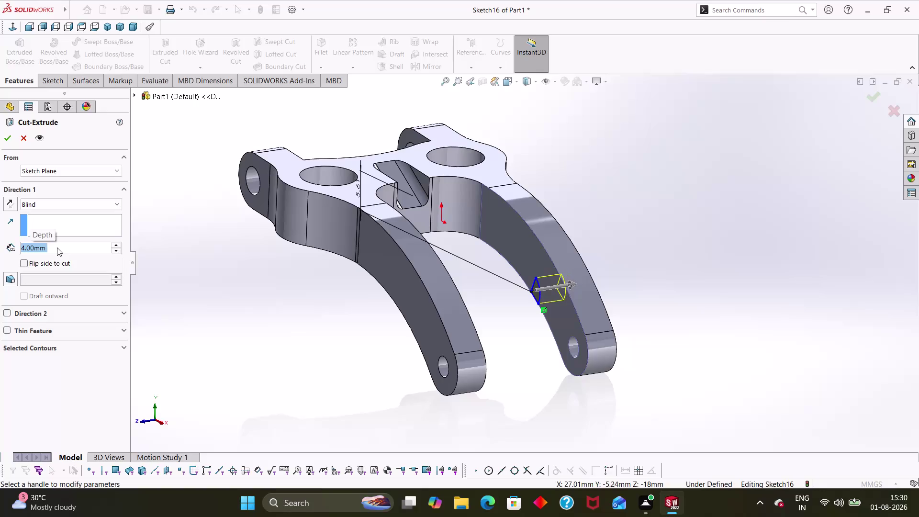
Complete the 4 mm blind notch cut and orbit the lever to inspect it.
click(6, 137)
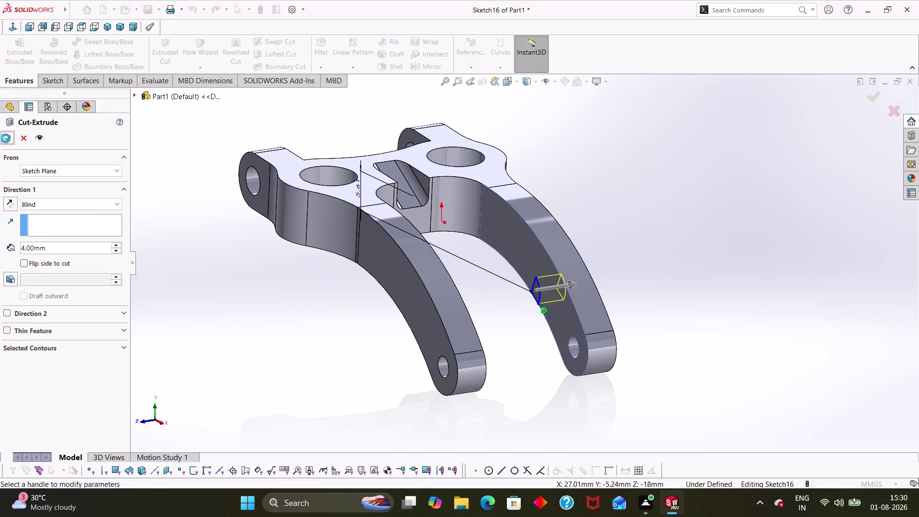
click(544, 373)
middle_drag(529, 345, 610, 246)
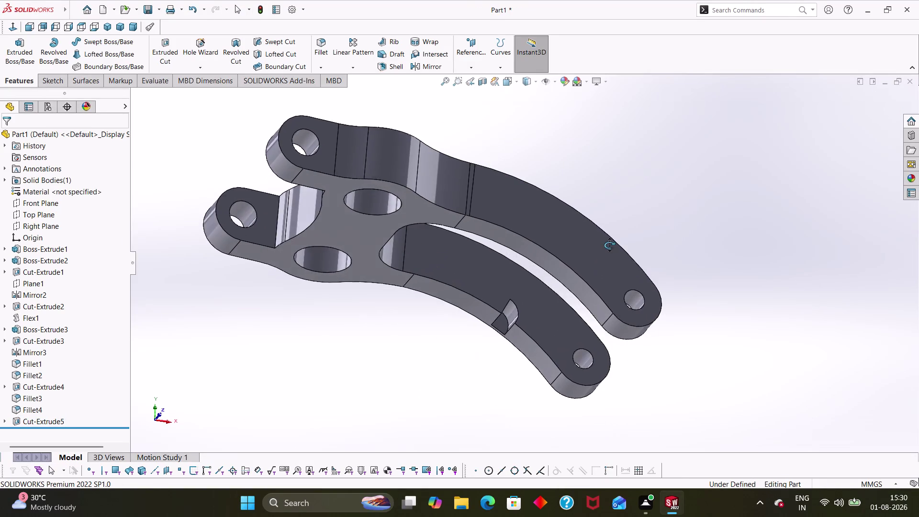
middle_drag(609, 246, 569, 320)
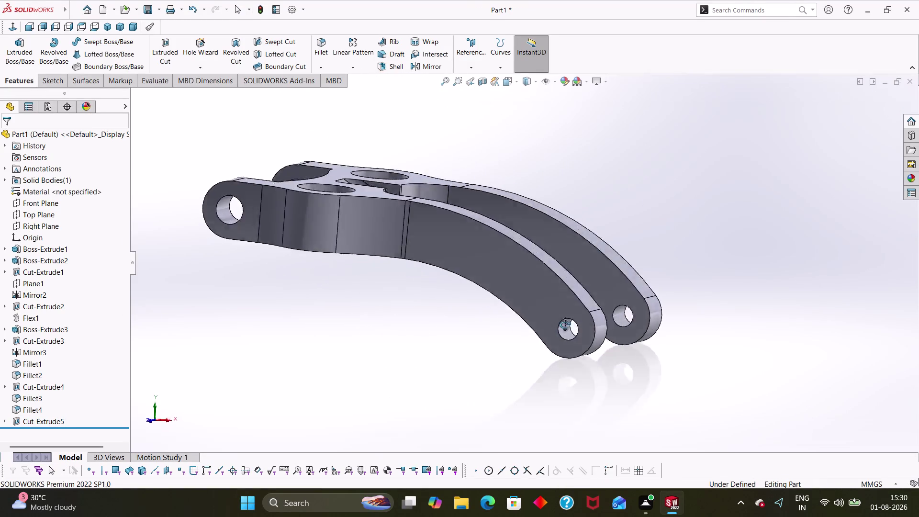
middle_drag(569, 321, 556, 363)
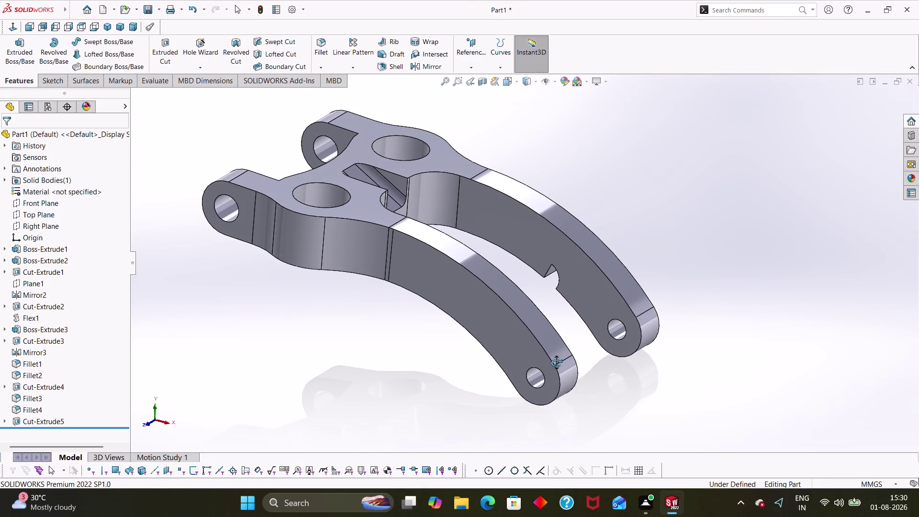
middle_drag(557, 363, 592, 321)
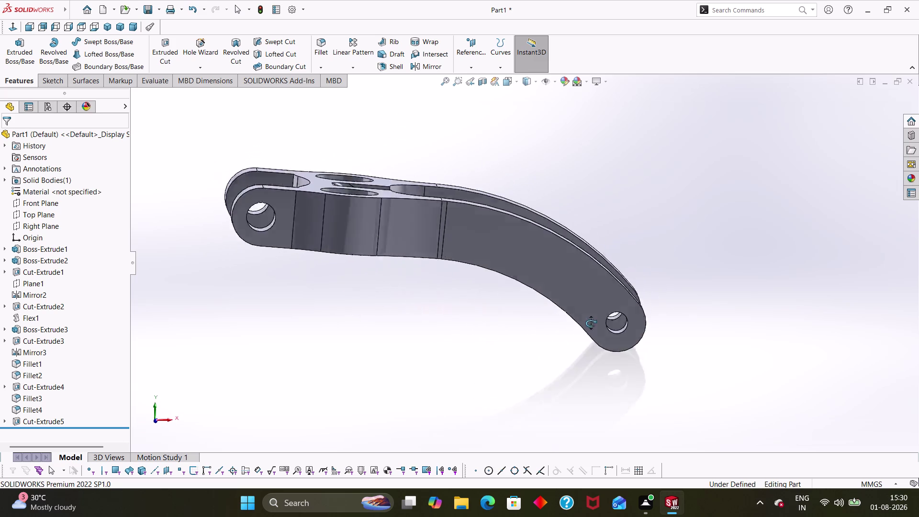
middle_drag(592, 320, 564, 357)
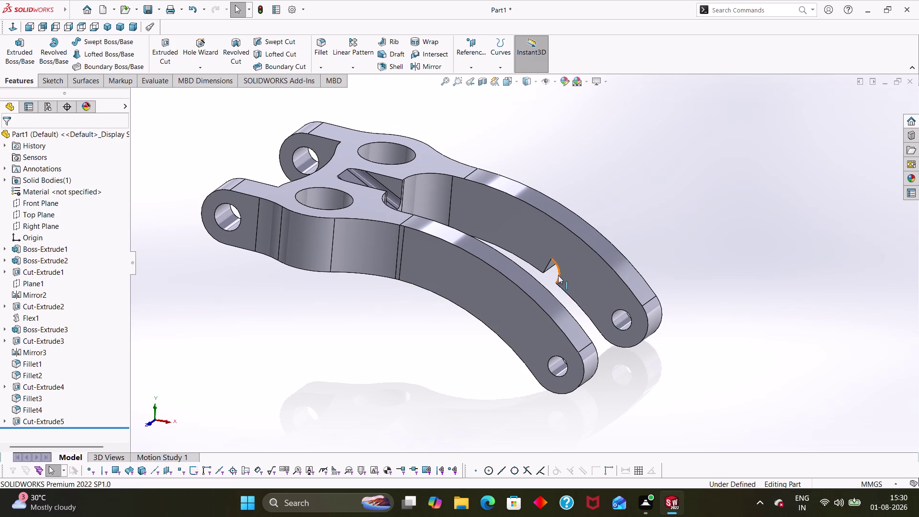
Edit Cut-Extrude5 to a 2.00 mm depth and orbit to check the shallower notch.
right_click(38, 423)
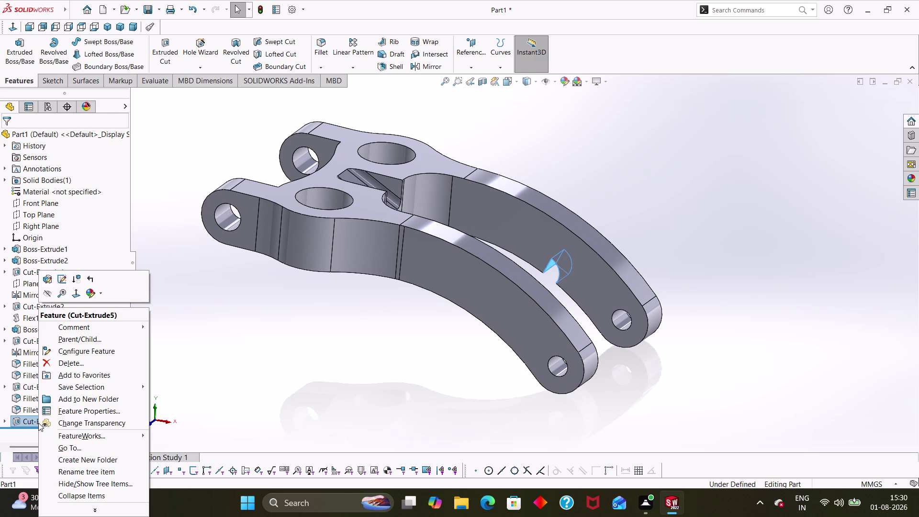
click(49, 280)
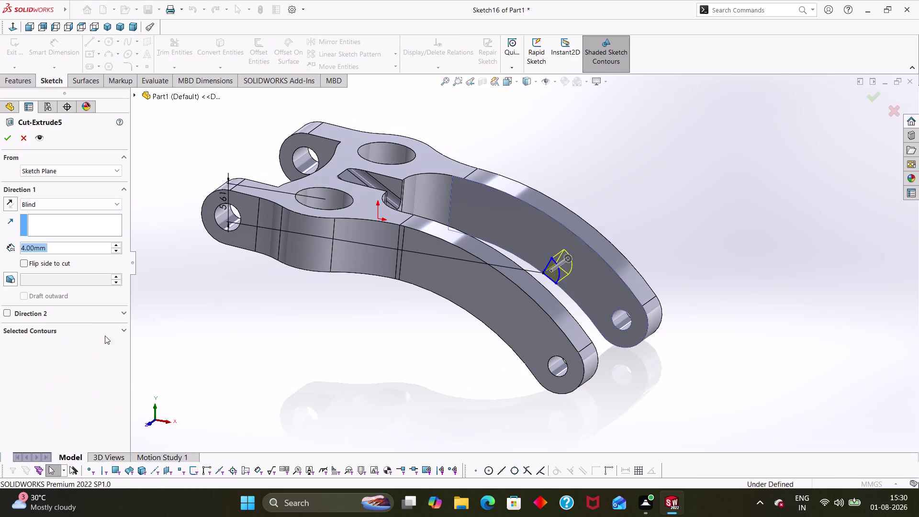
key(2)
key(Return)
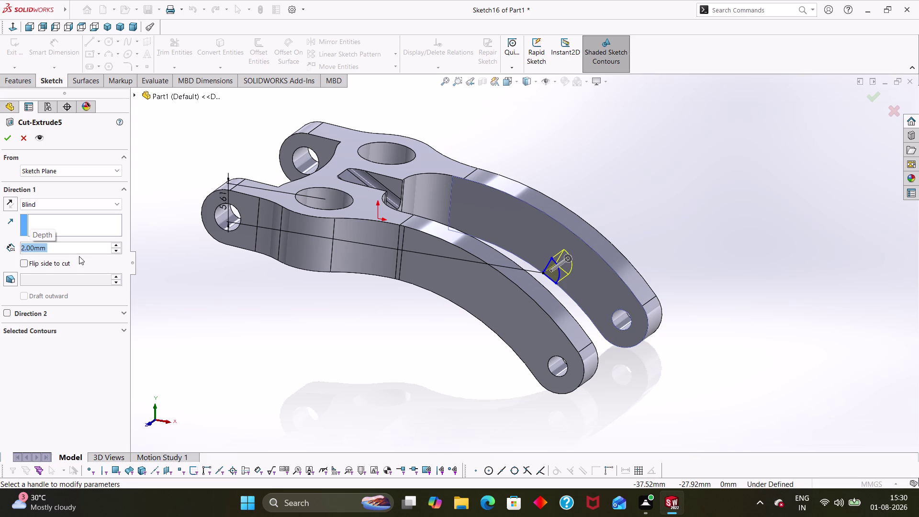
click(6, 136)
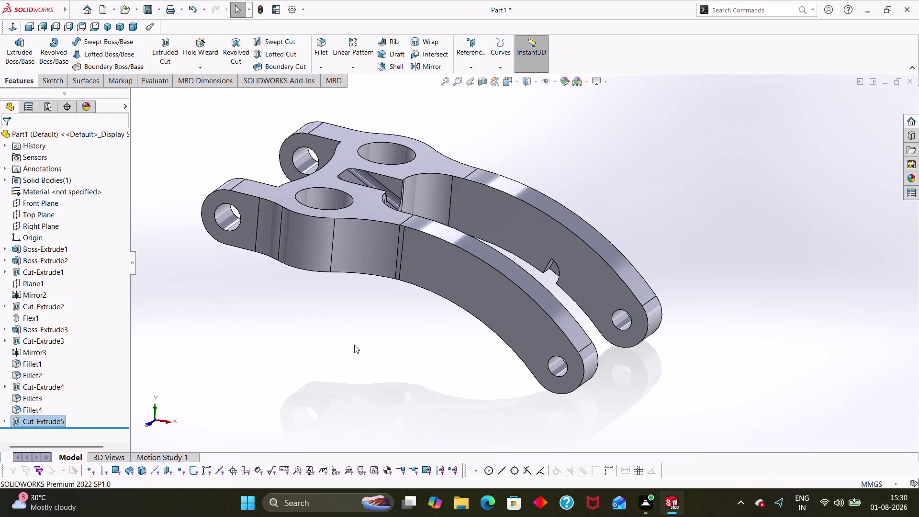
click(354, 345)
middle_drag(715, 254, 725, 201)
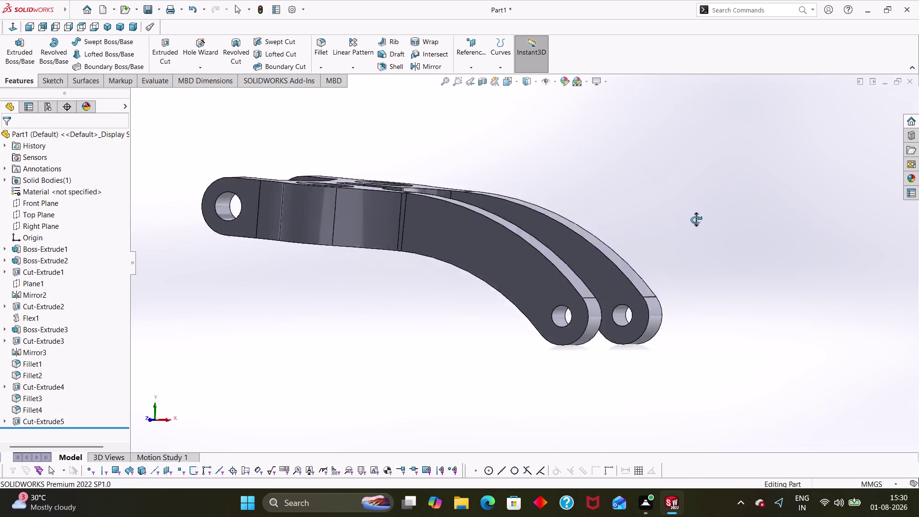
middle_drag(726, 201, 709, 270)
scroll(up, 3)
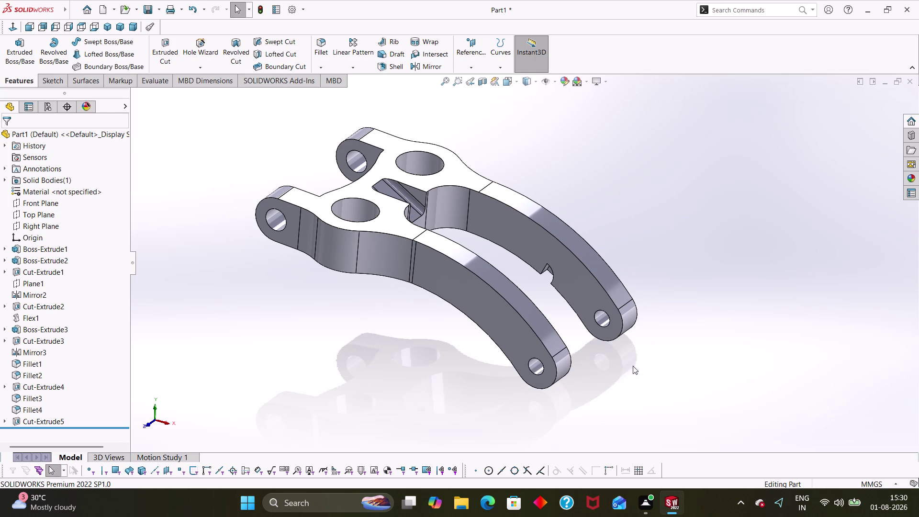
middle_drag(475, 379, 477, 374)
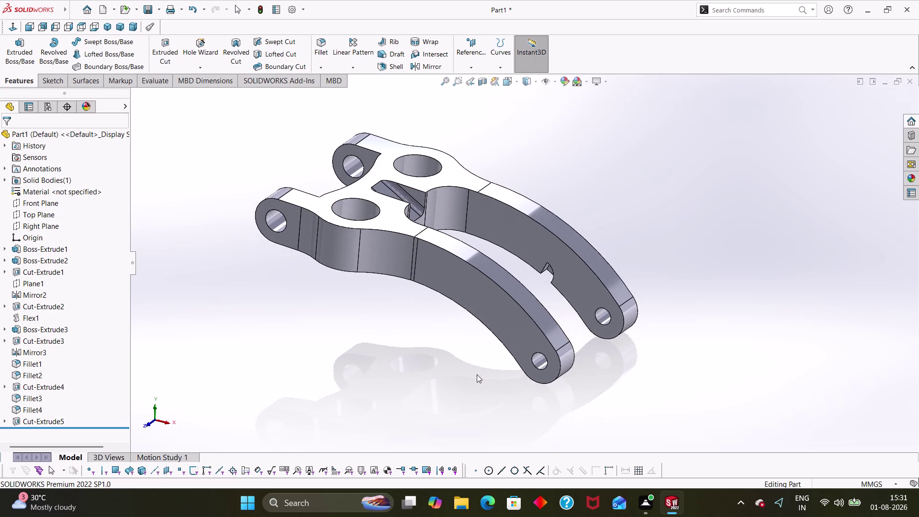
click(35, 284)
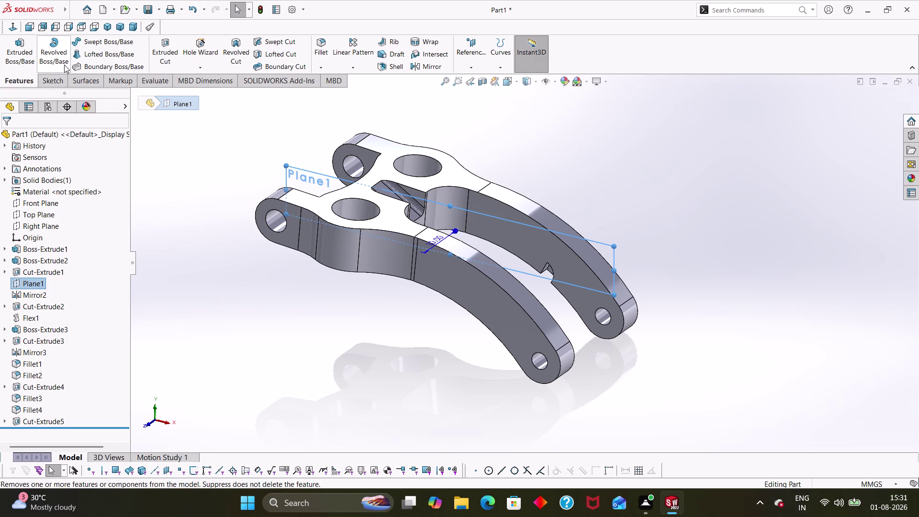
Mirror Cut-Extrude5 across Plane1 onto the other arm, then view it isometrically.
click(349, 72)
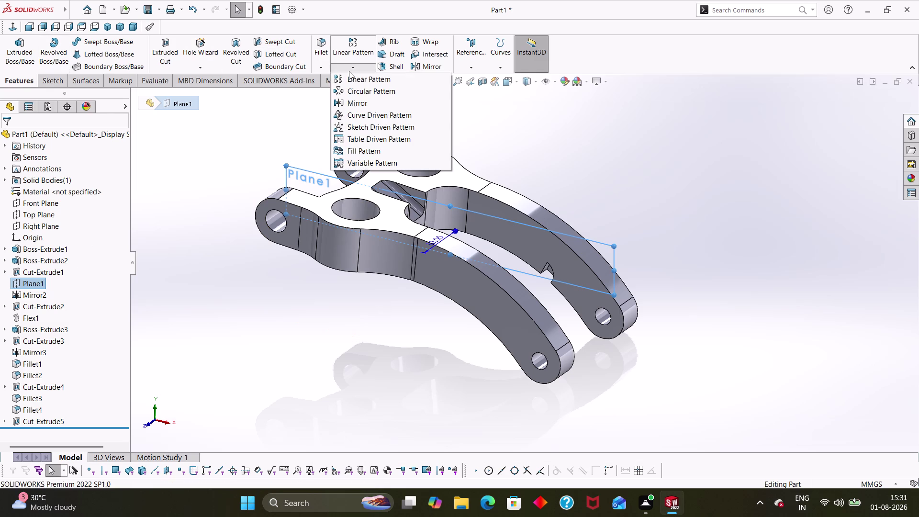
click(355, 98)
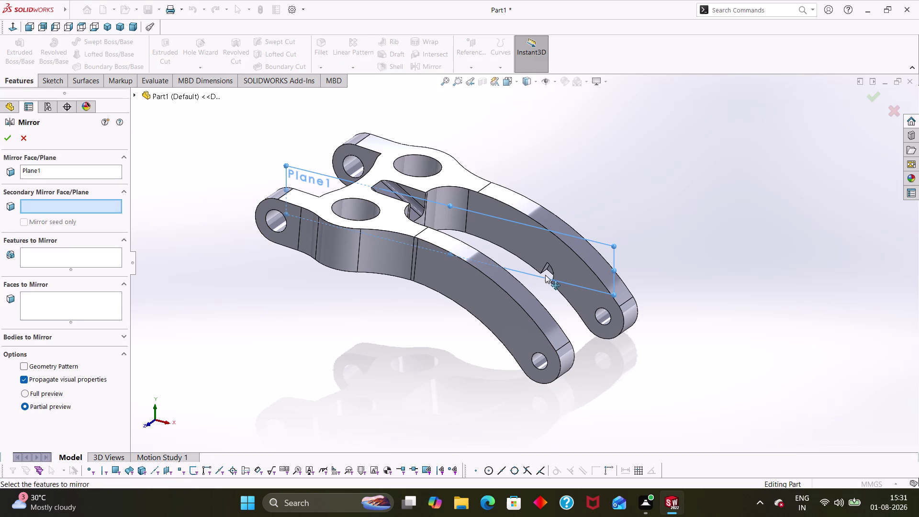
click(33, 260)
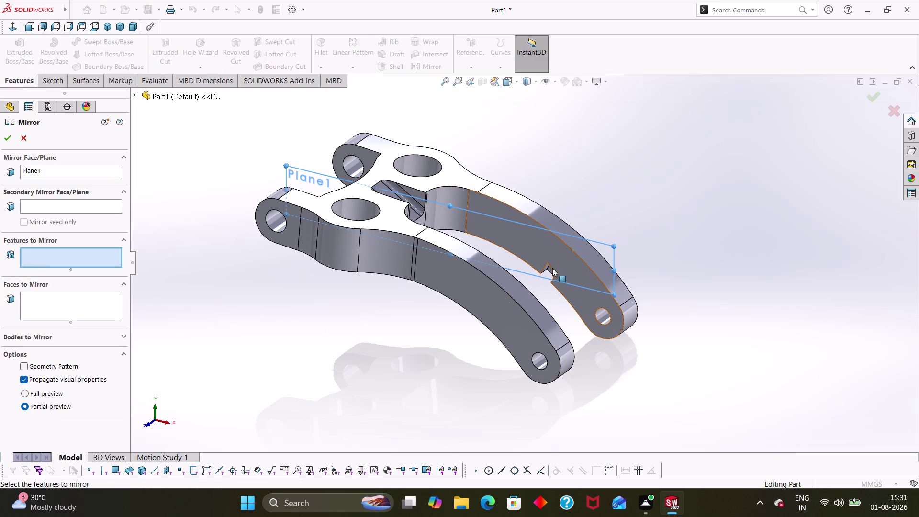
click(549, 265)
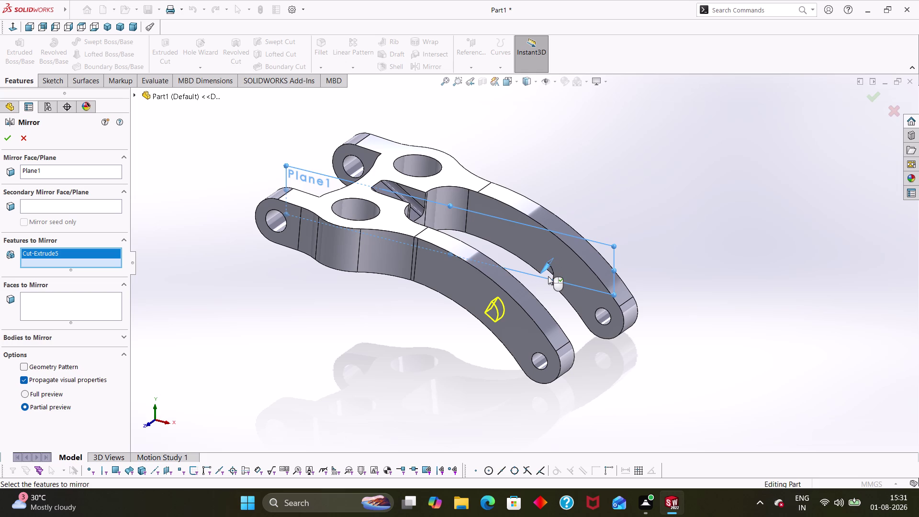
click(6, 140)
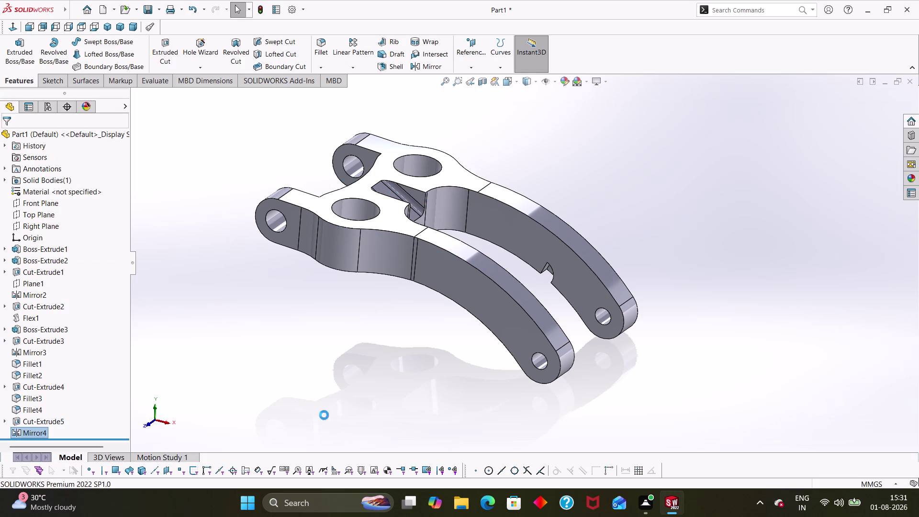
middle_drag(349, 370, 231, 342)
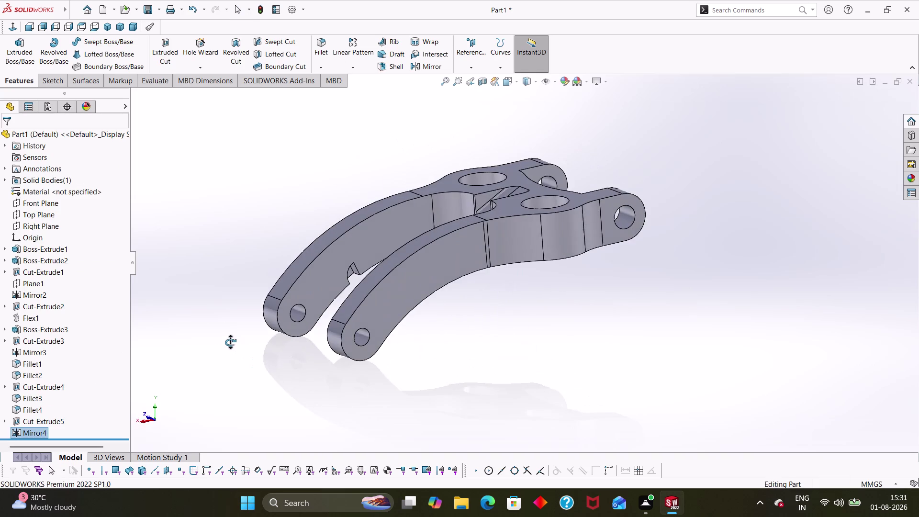
middle_drag(231, 342, 369, 372)
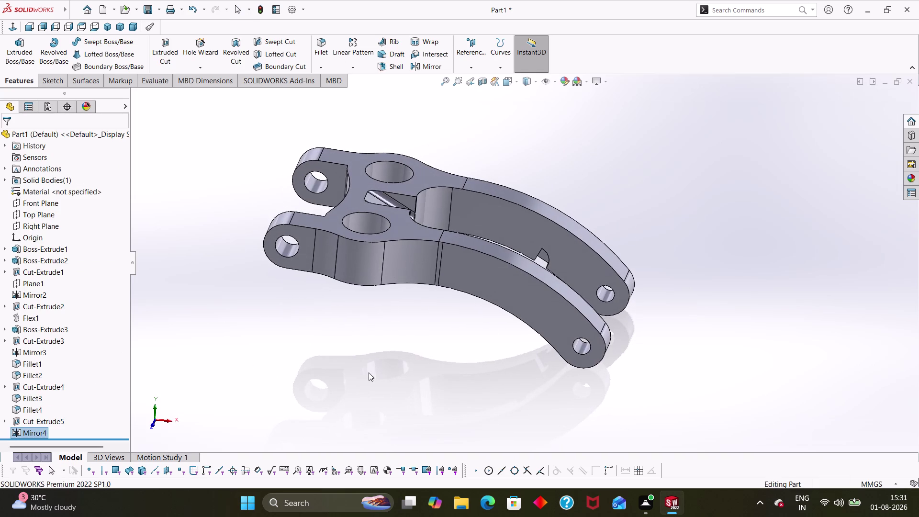
middle_drag(426, 349, 390, 347)
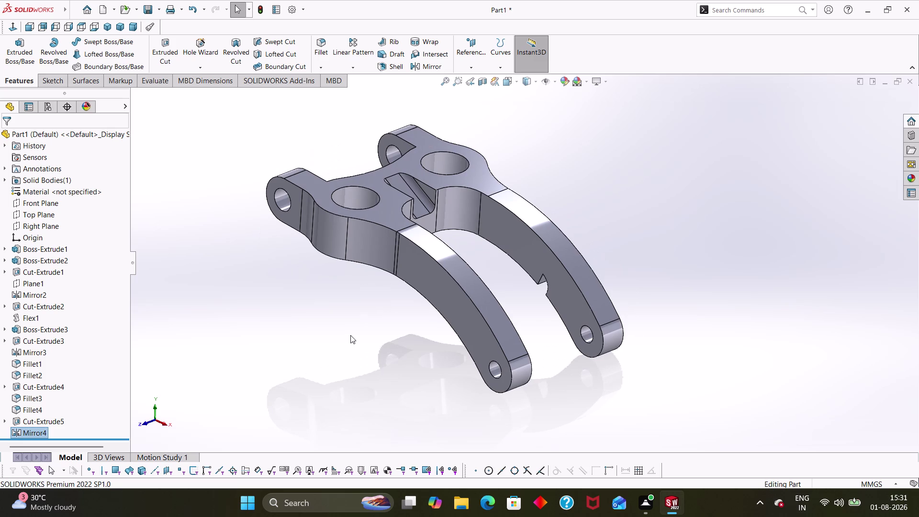
key(ctrl+7)
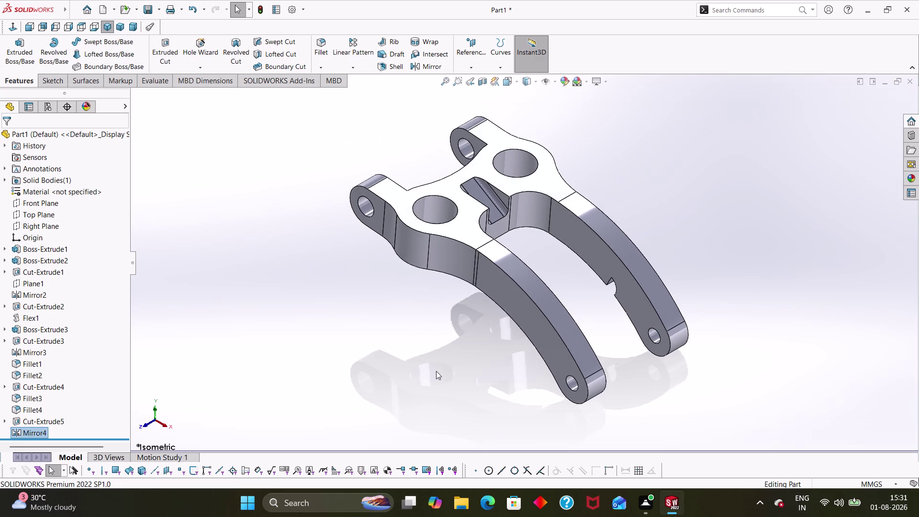
Save the part to the Desktop as 'Bike Rear lever 11' and start a new document.
key(ctrl+s)
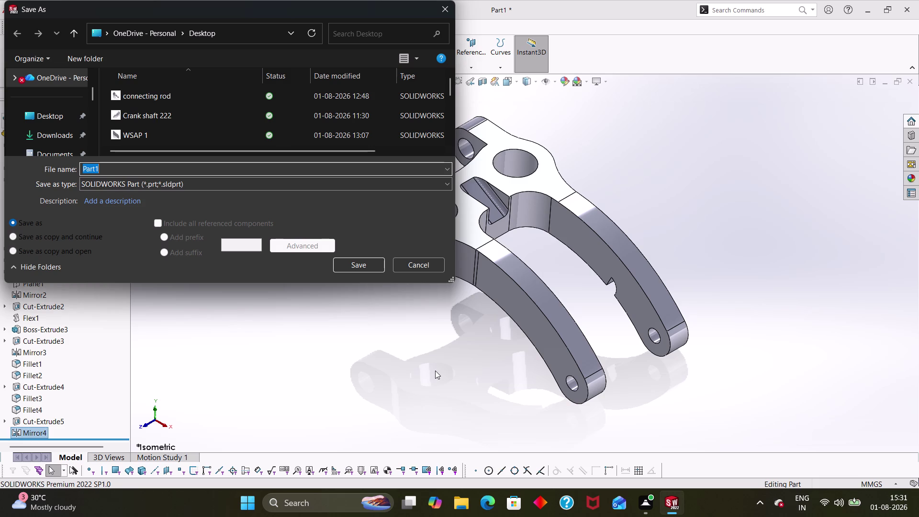
key(BackSpace)
text(ik)
text(e)
key(space)
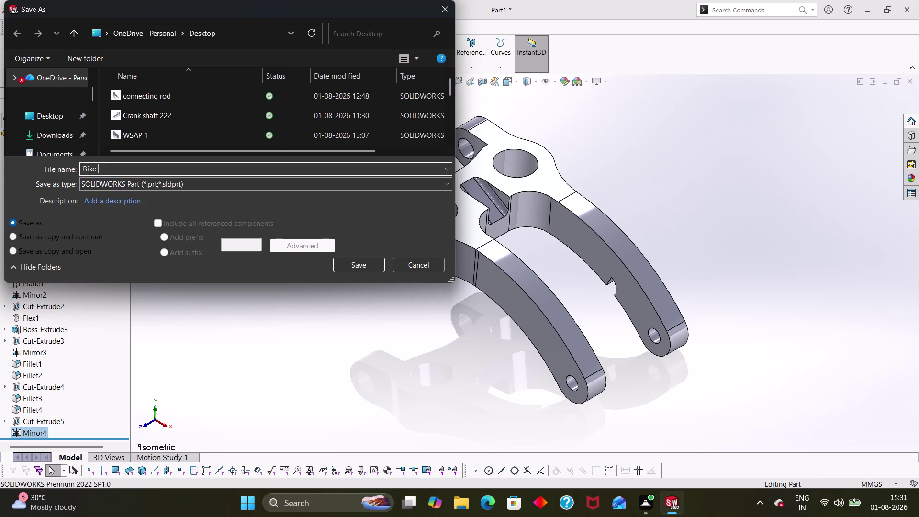
text(ea)
text(r)
key(space)
text(lever)
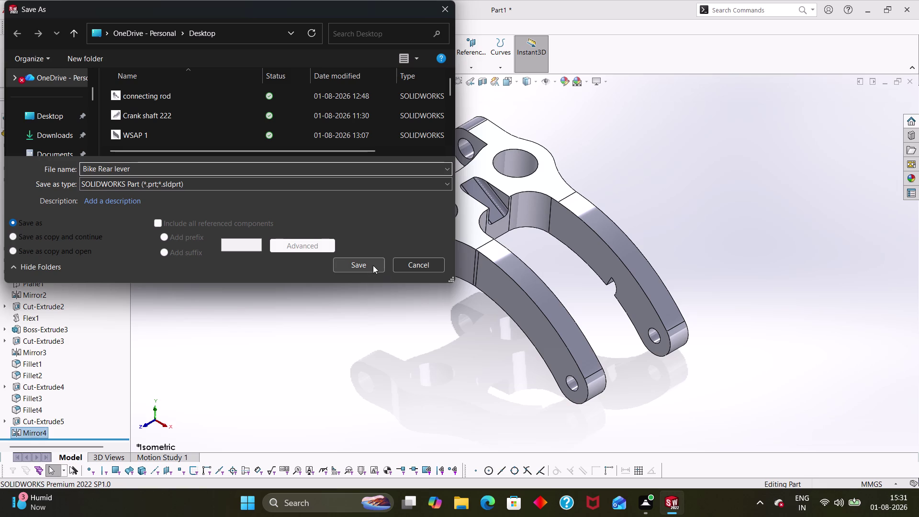
key(space)
text(11)
click(77, 117)
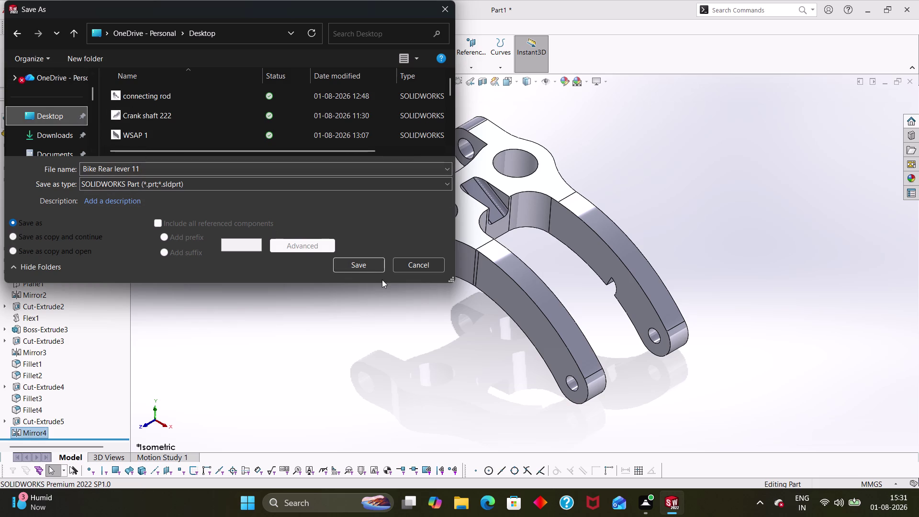
click(364, 265)
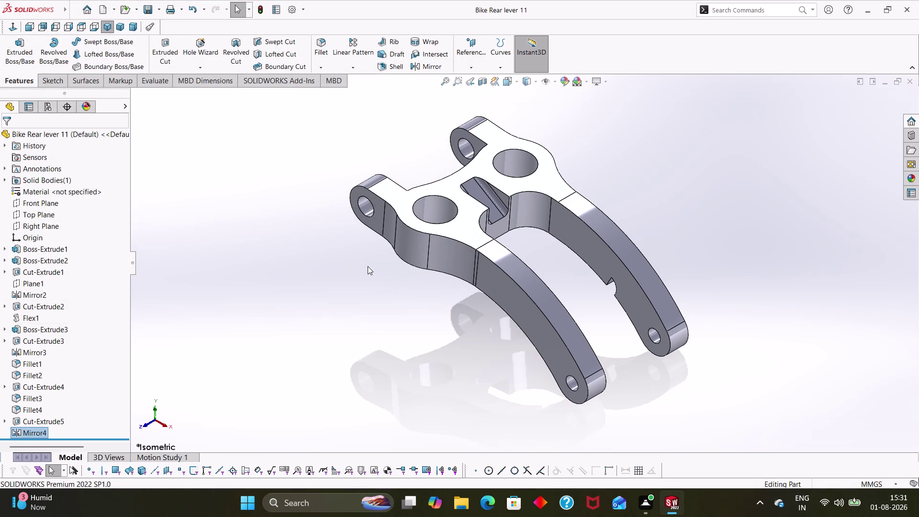
key(ctrl+n)
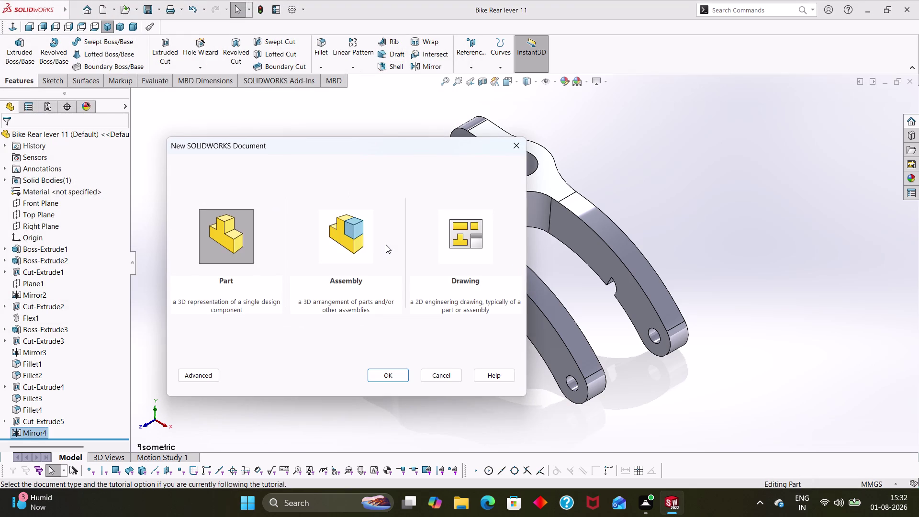
Create a new drawing on an A3 (ISO) sheet.
click(472, 247)
key(Return)
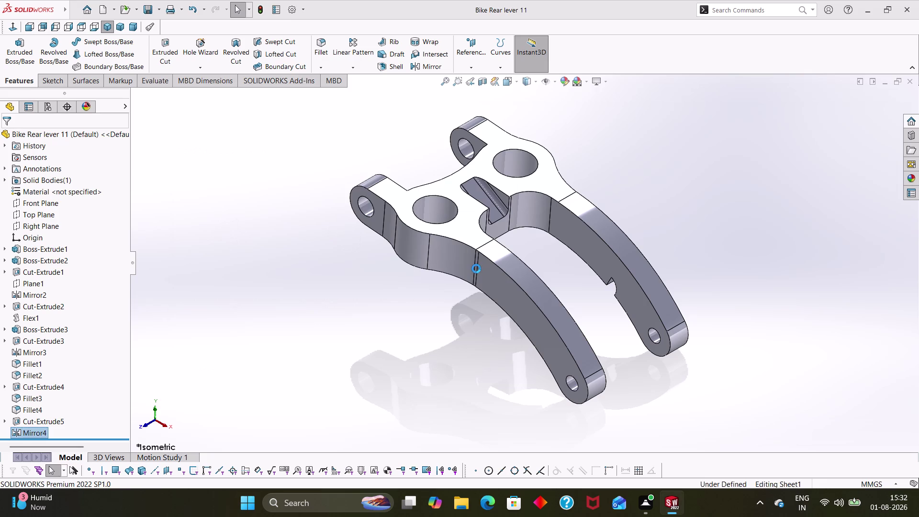
click(353, 228)
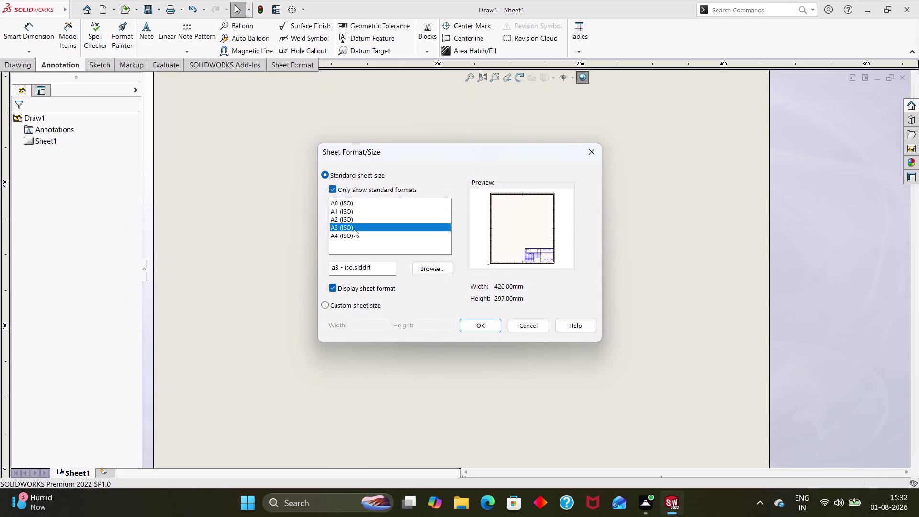
click(484, 324)
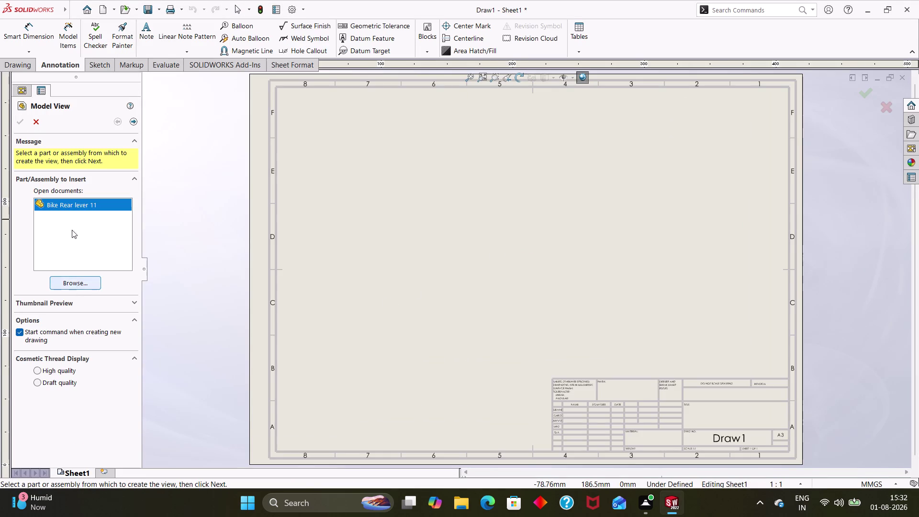
Insert Front, Top, Right and Isometric views of Bike Rear lever 11.
click(68, 205)
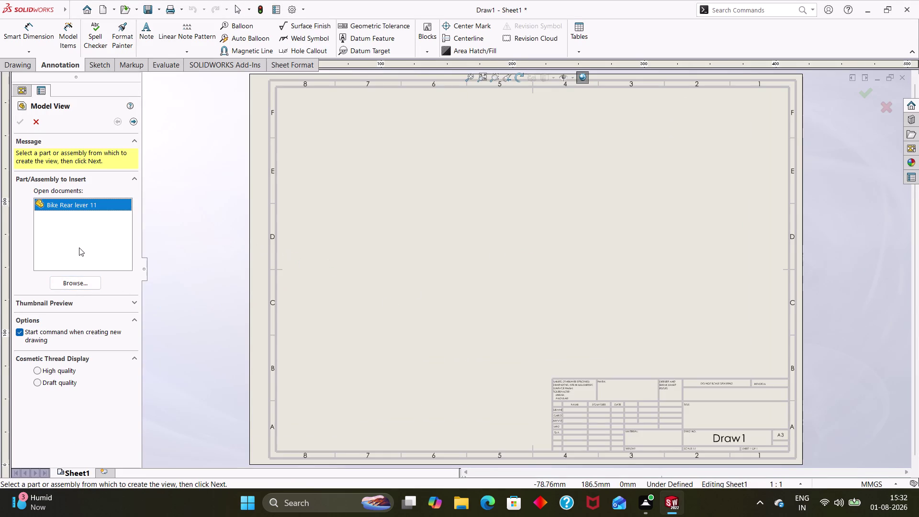
double_click(70, 209)
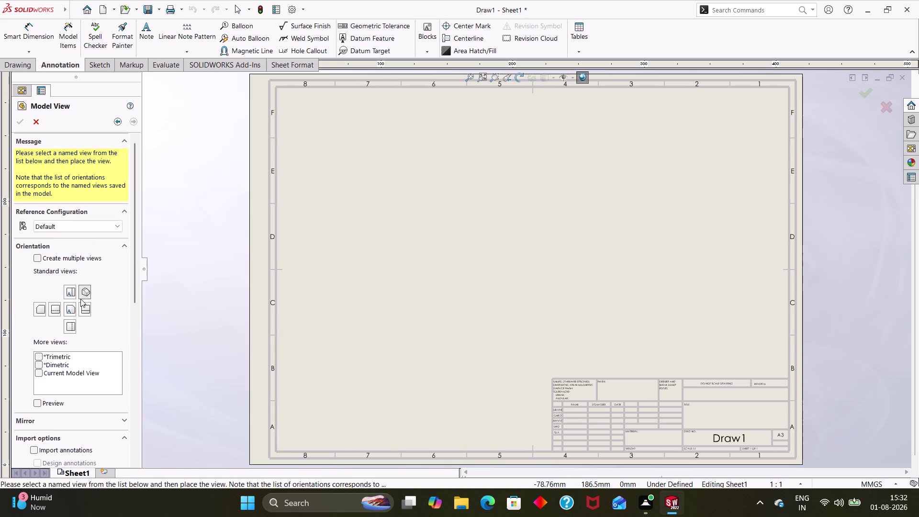
click(77, 294)
click(43, 260)
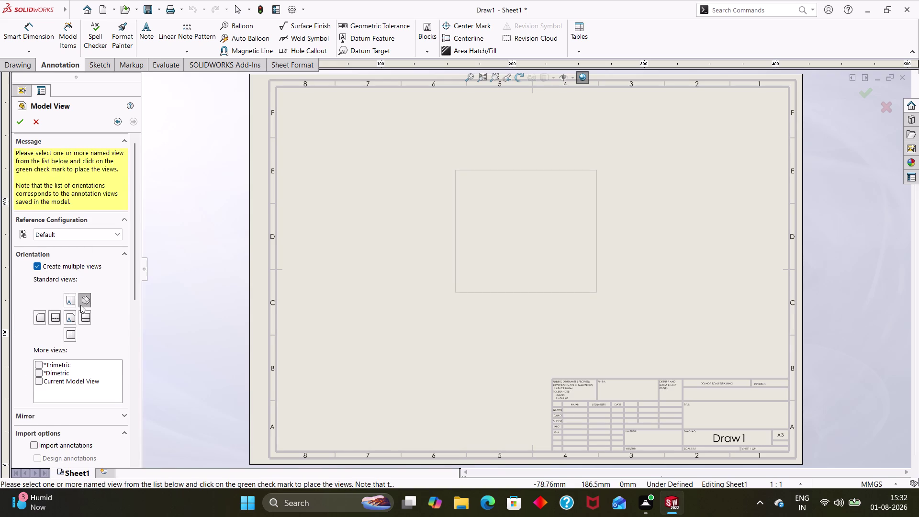
click(70, 299)
click(83, 301)
click(74, 313)
click(81, 317)
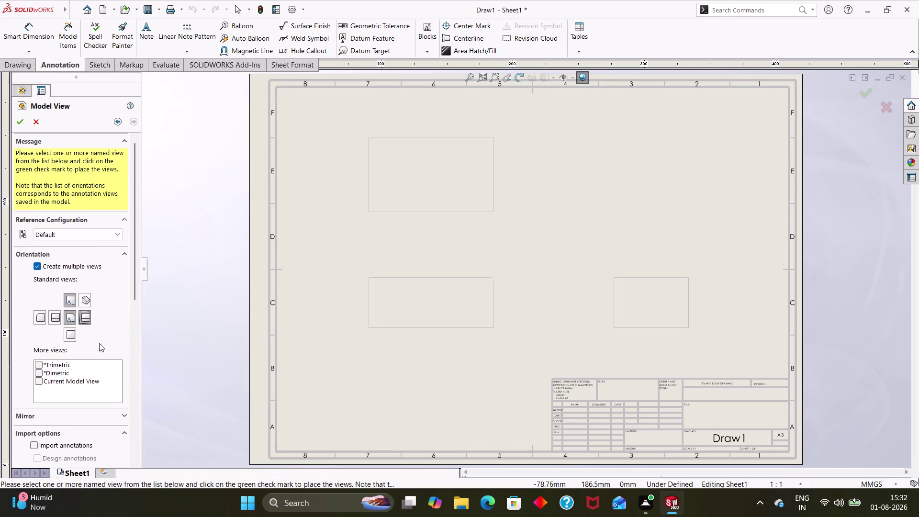
click(83, 301)
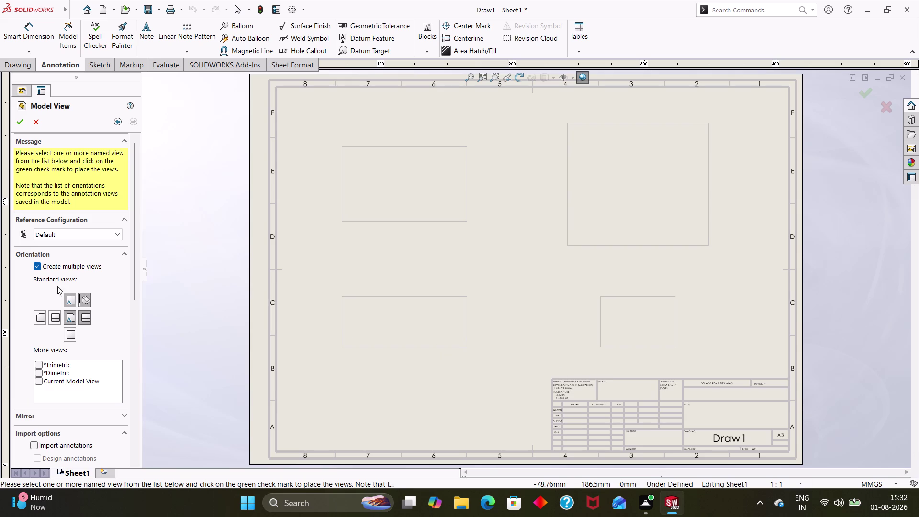
click(17, 127)
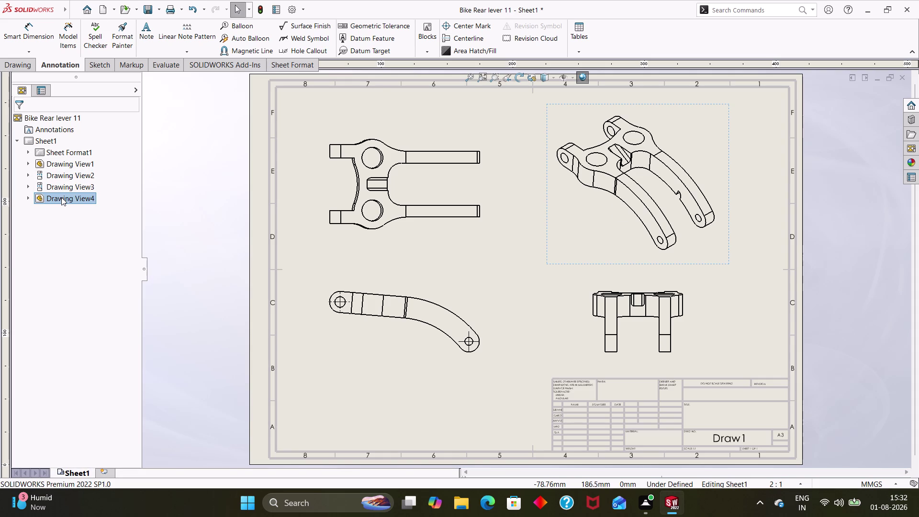
click(619, 179)
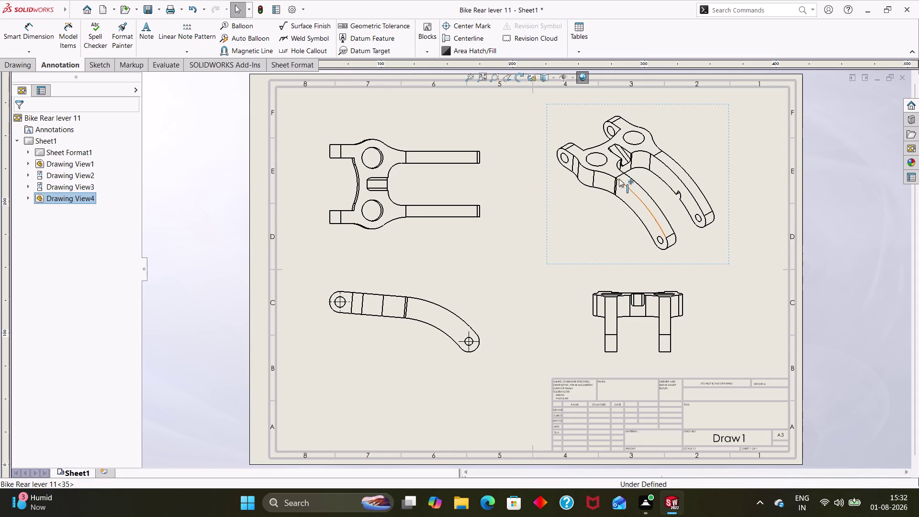
Set the isometric view's display style to Shaded With Edges.
scroll(down, 3)
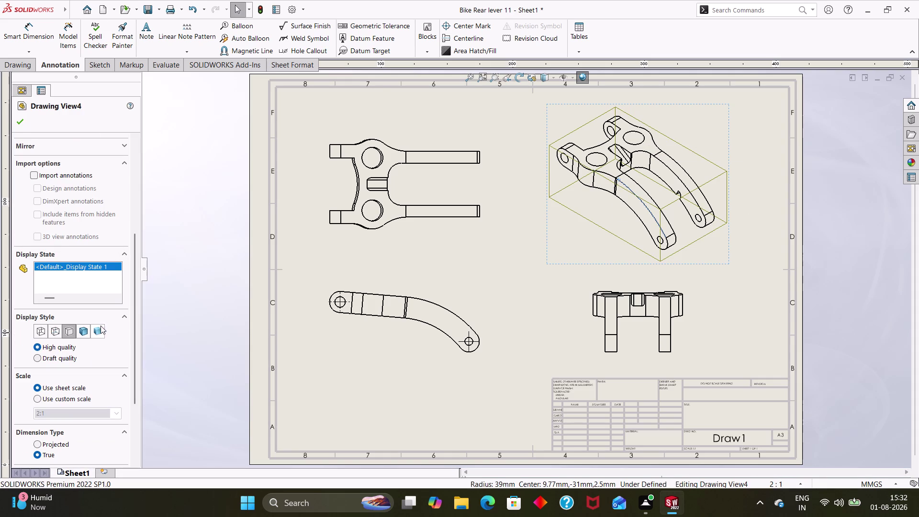
click(87, 329)
scroll(down, 3)
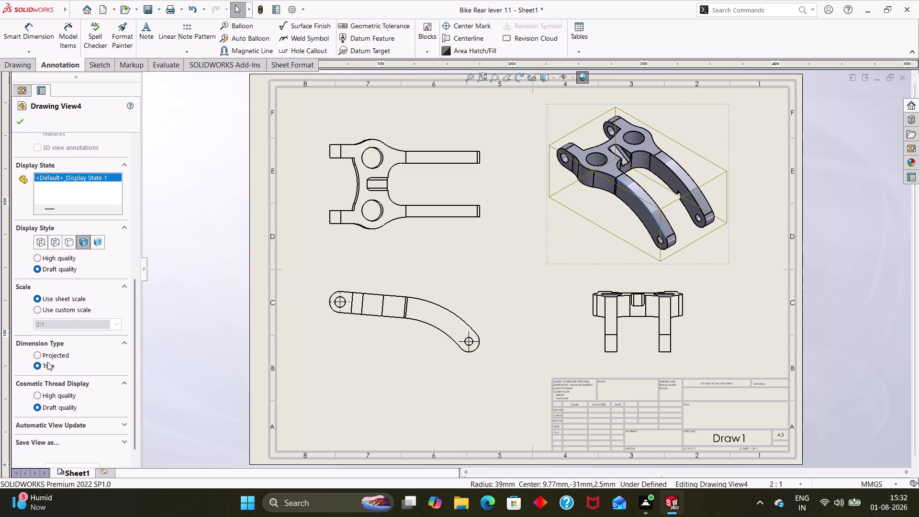
click(36, 392)
click(26, 123)
click(122, 281)
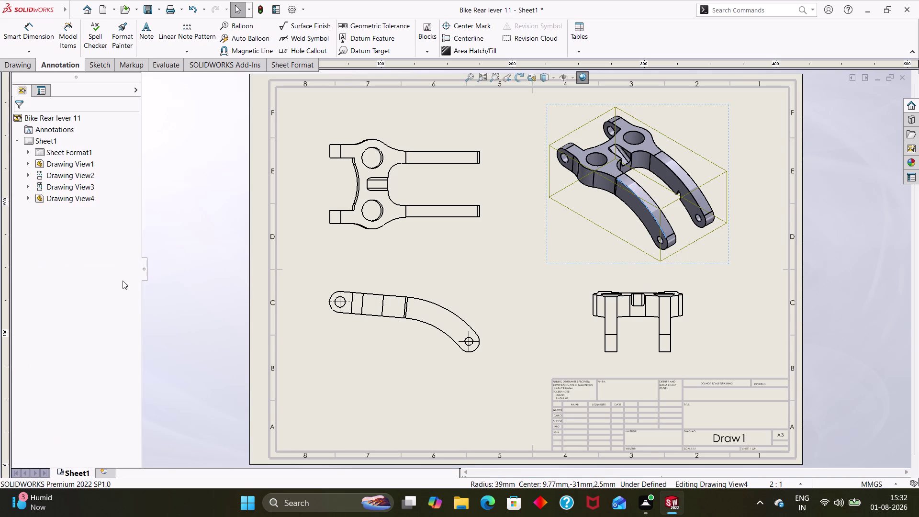
click(163, 283)
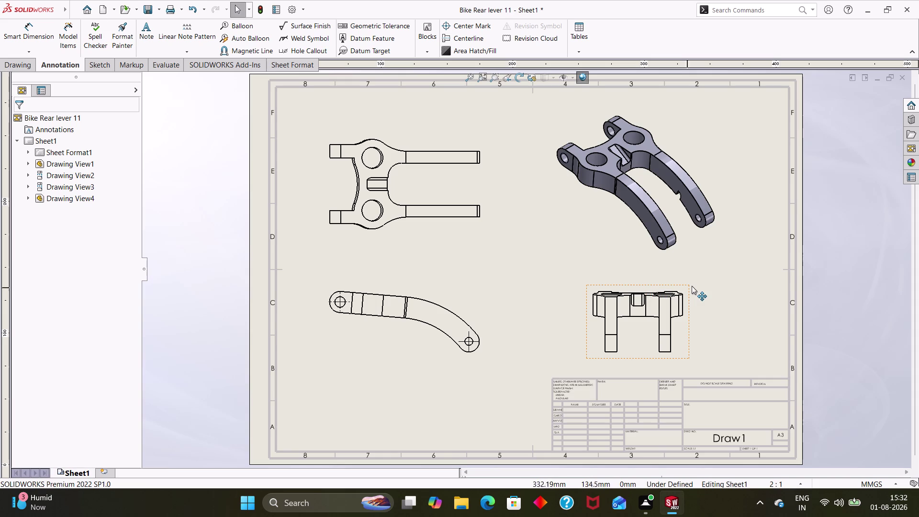
Nudge two drawing views into tidier positions on the sheet.
drag(695, 284, 678, 281)
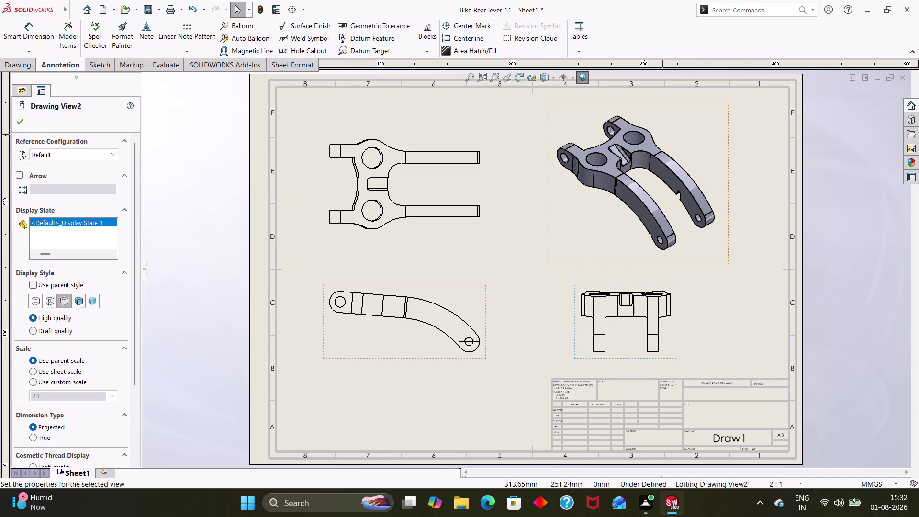
drag(732, 114, 721, 114)
key(Escape)
key(Escape)
key(Escape)
key(Escape)
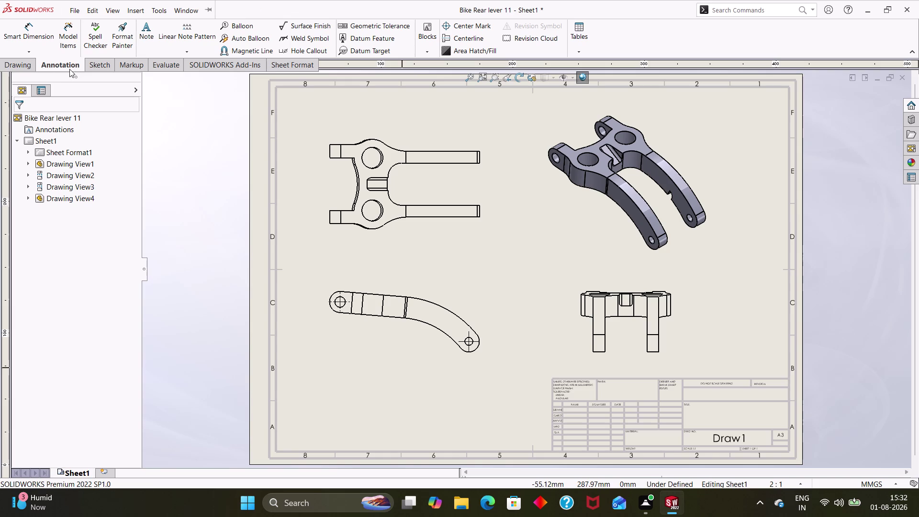
Start Smart Dimension and add the Ø4.00 hole diameter in the side profile.
click(21, 63)
click(53, 65)
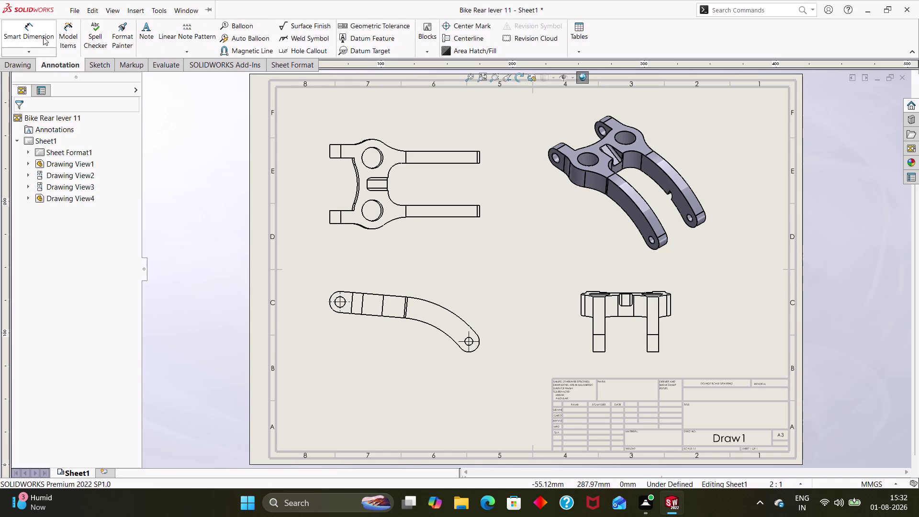
click(42, 36)
click(344, 298)
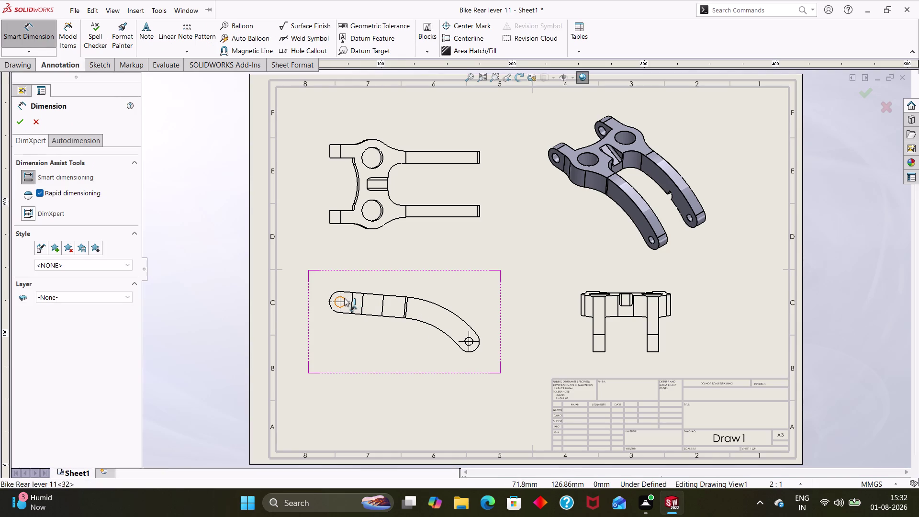
click(351, 275)
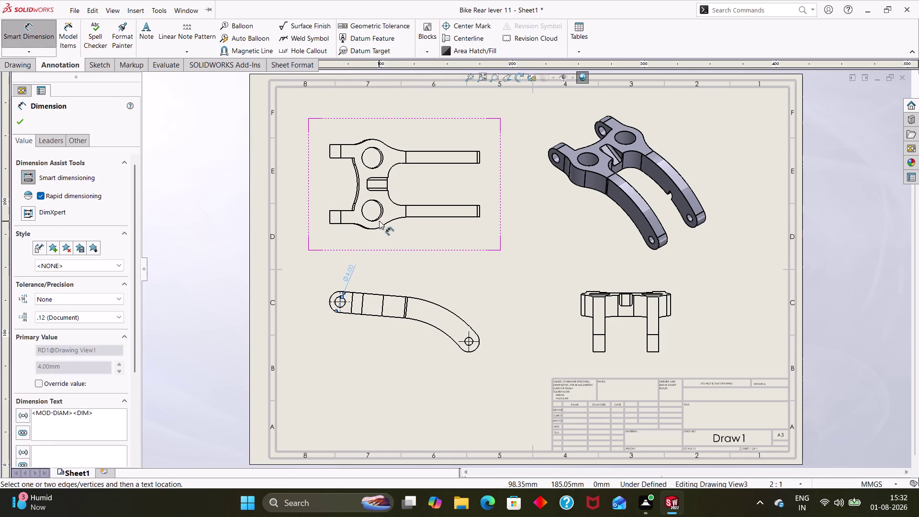
Dimension the top view with TRUE R4.00 radius and 5.00 slot width.
click(380, 217)
click(342, 238)
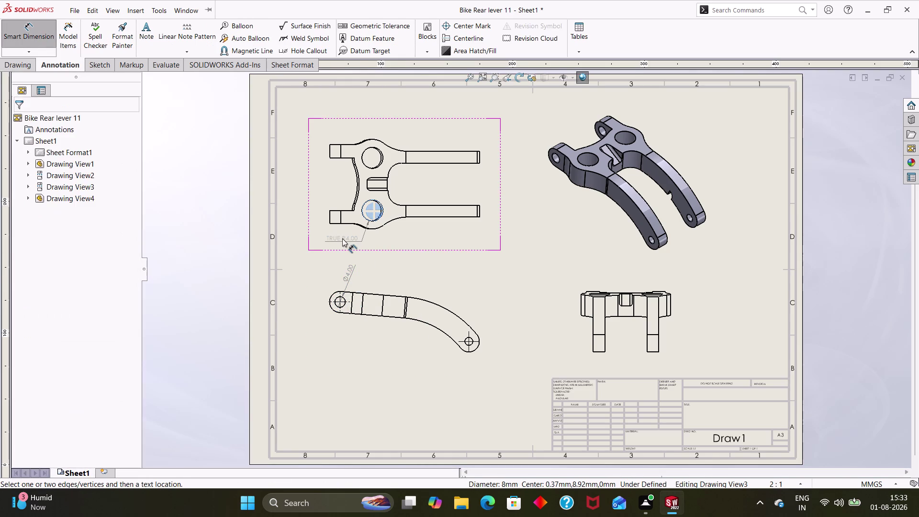
click(420, 217)
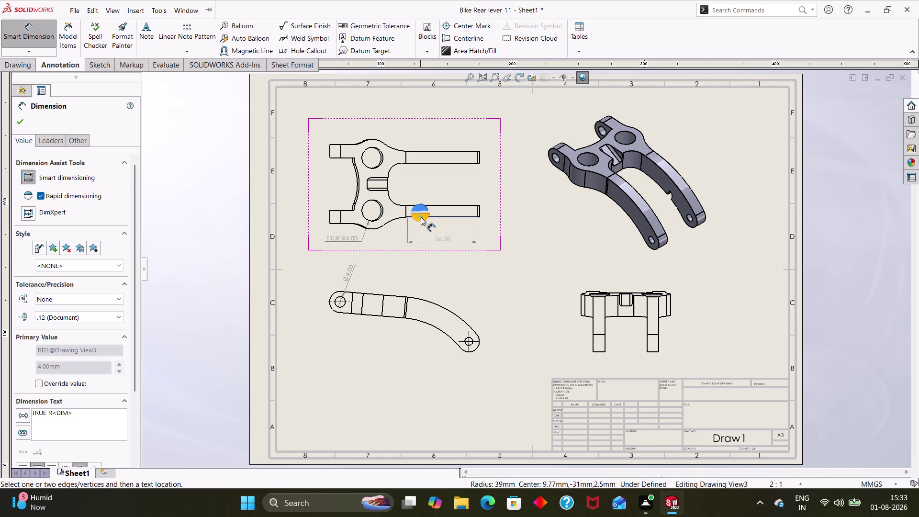
key(Escape)
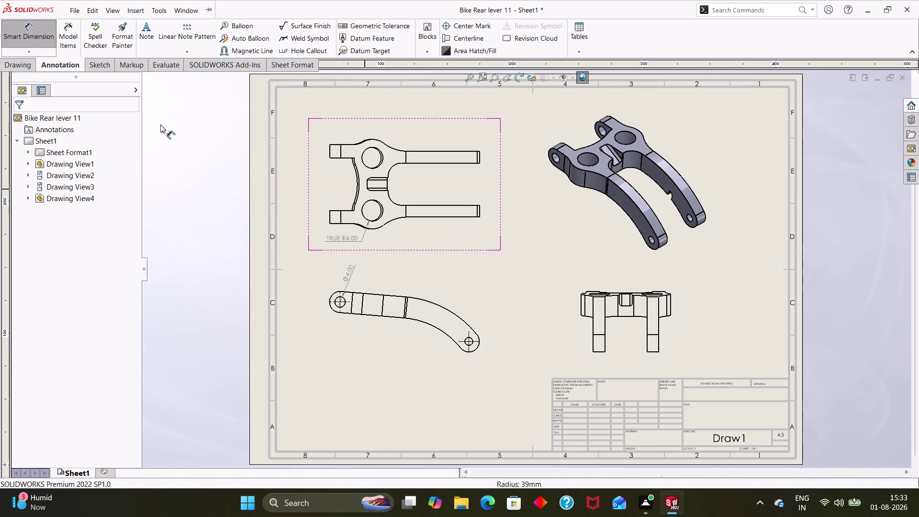
click(389, 184)
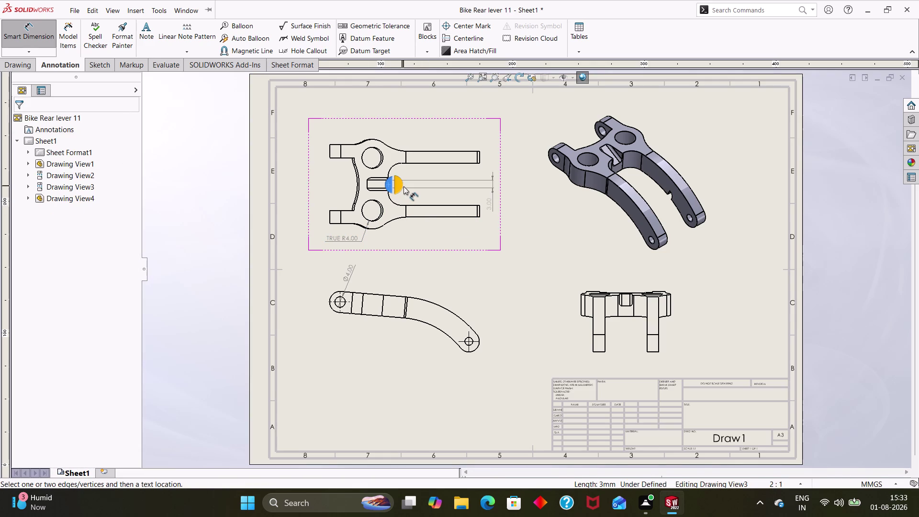
key(Escape)
key(Escape)
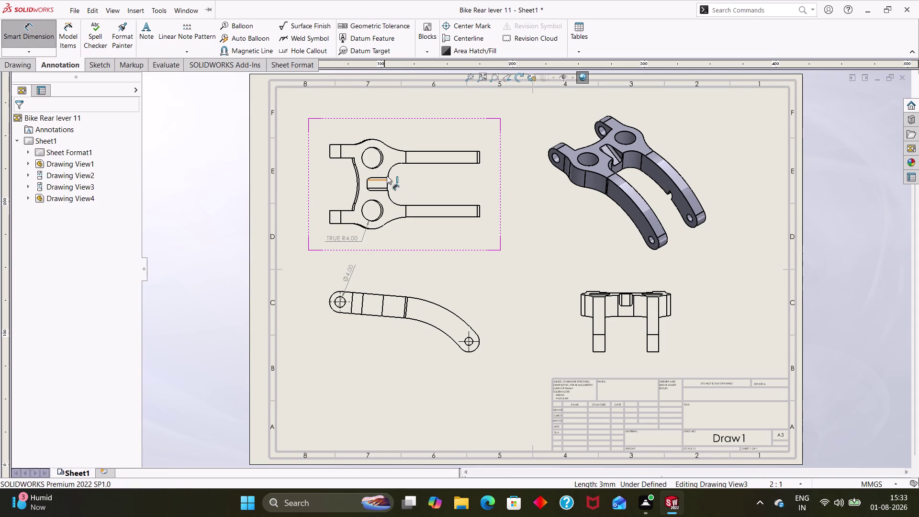
scroll(down, 3)
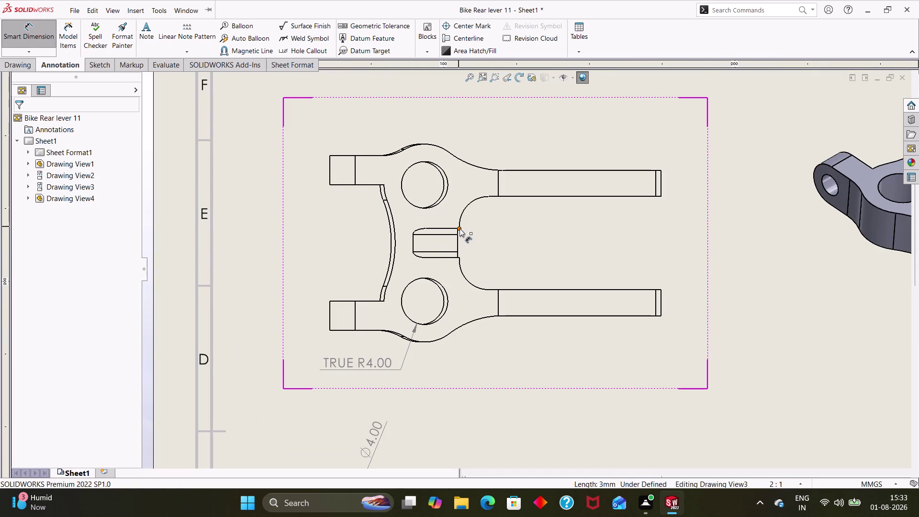
click(460, 228)
click(458, 257)
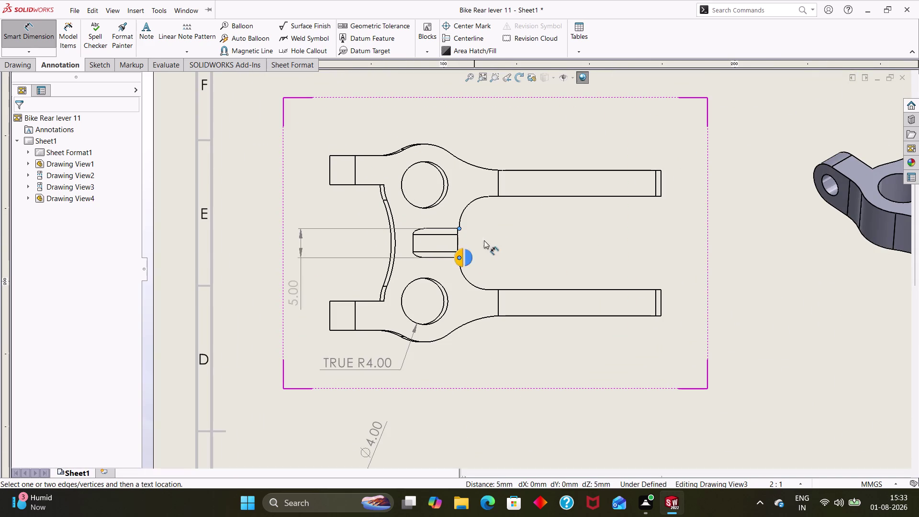
click(490, 236)
click(517, 255)
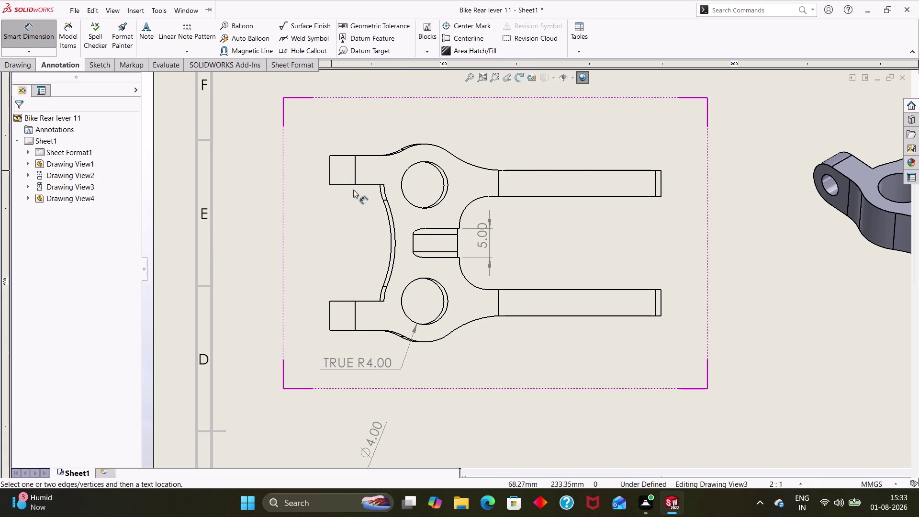
Dimension the side view ends: R4.00 left end, Ø3.00 hole and R4.00 right end.
scroll(up, 3)
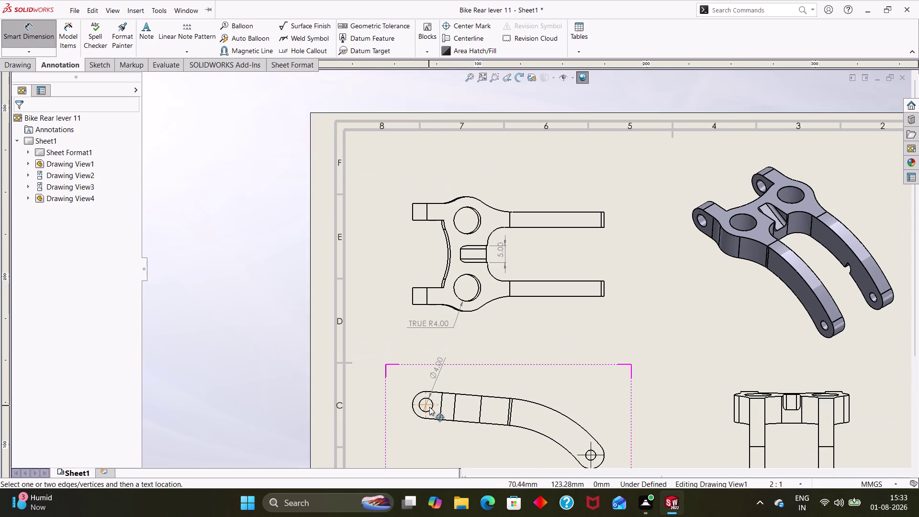
click(413, 400)
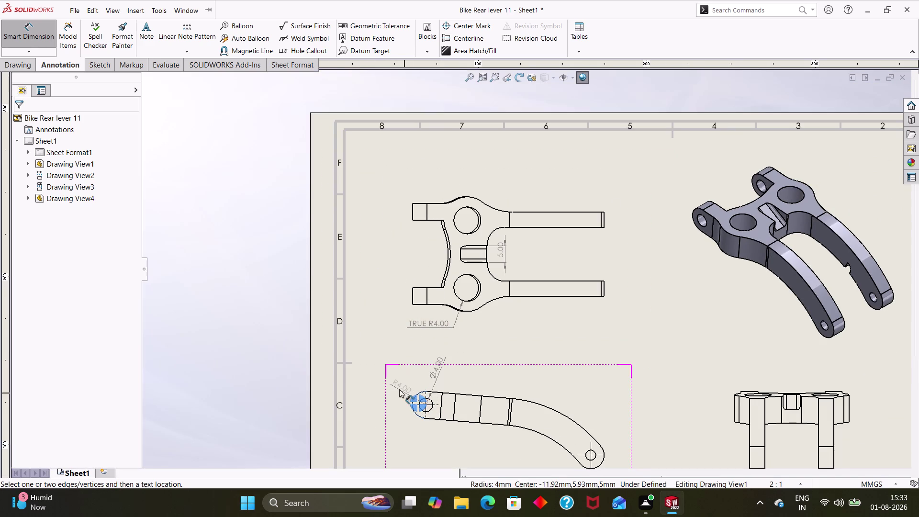
click(399, 389)
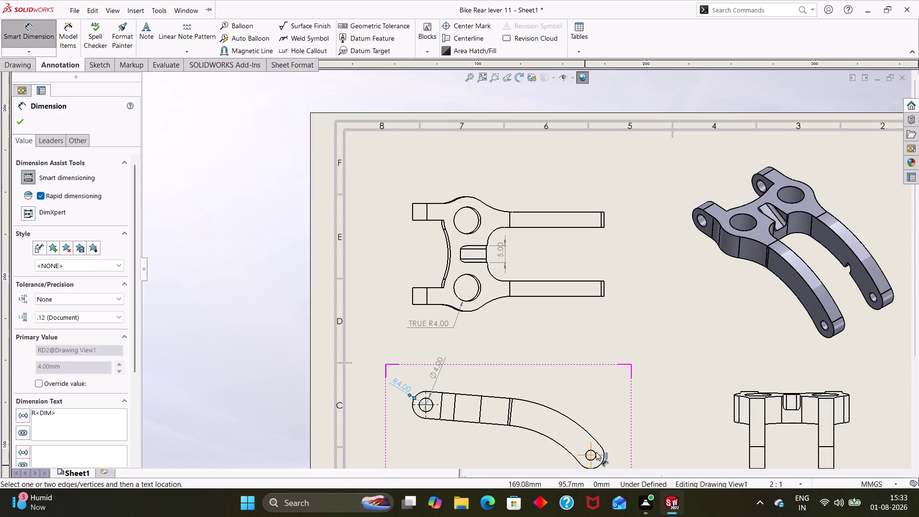
click(595, 459)
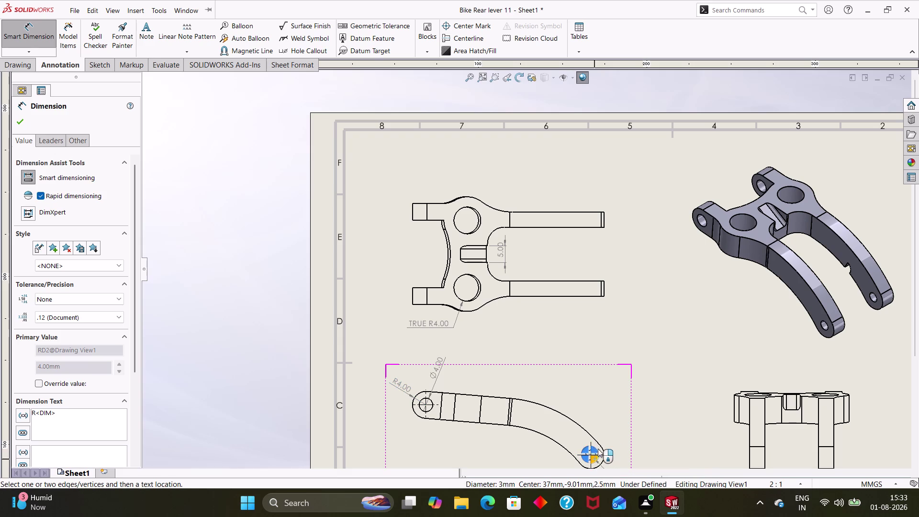
click(617, 434)
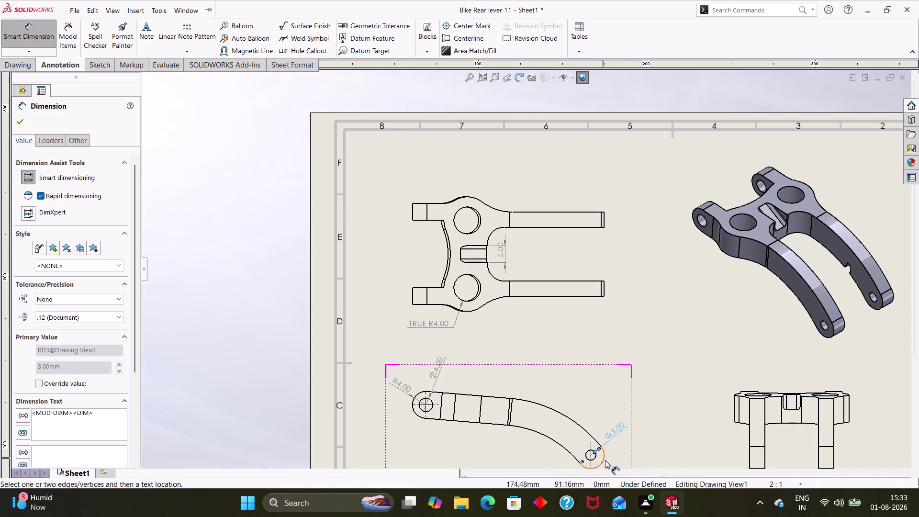
click(603, 460)
click(627, 447)
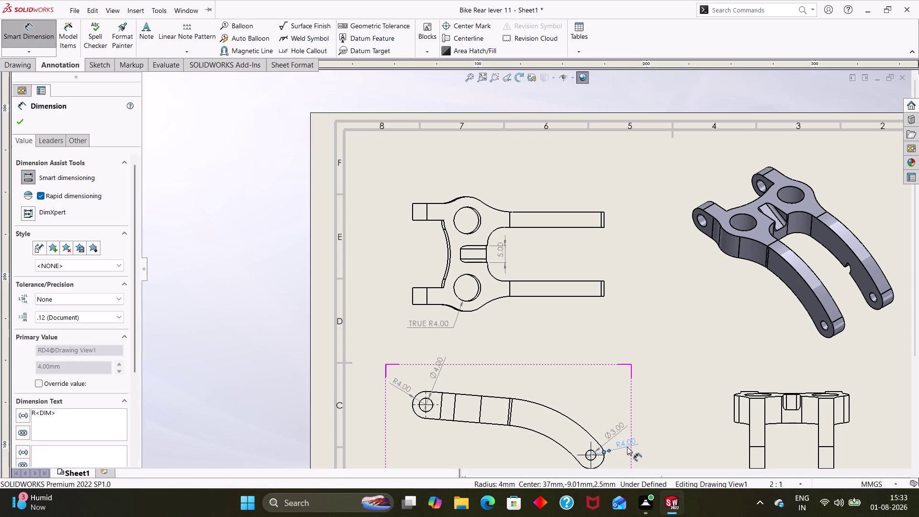
click(659, 405)
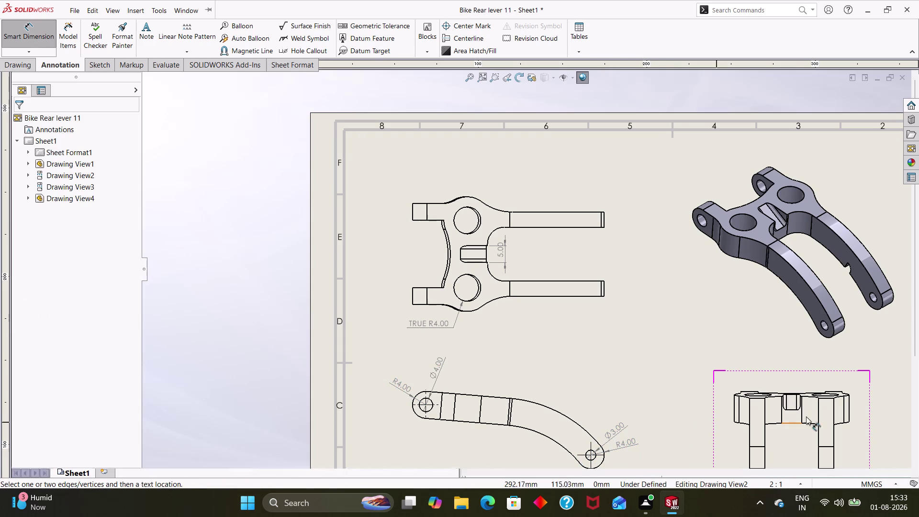
scroll(up, 3)
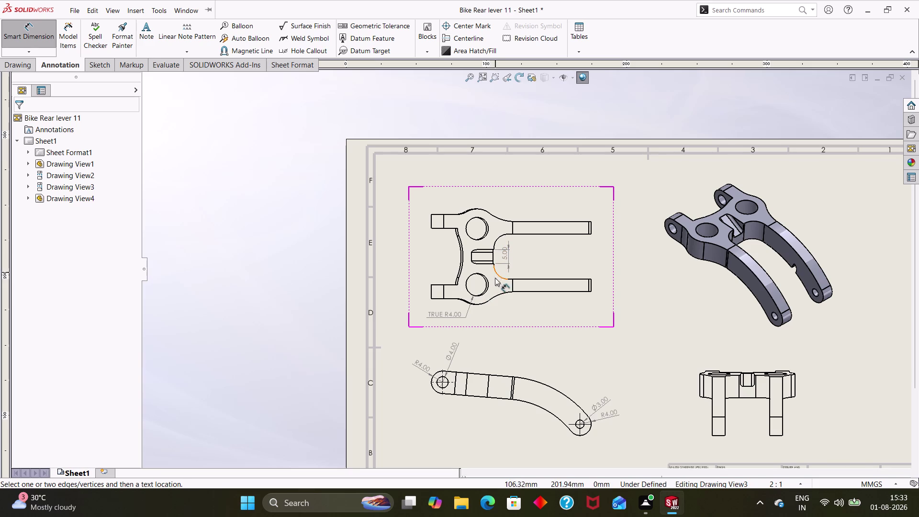
key(Escape)
key(Escape)
key(Escape)
key(Escape)
scroll(up, 3)
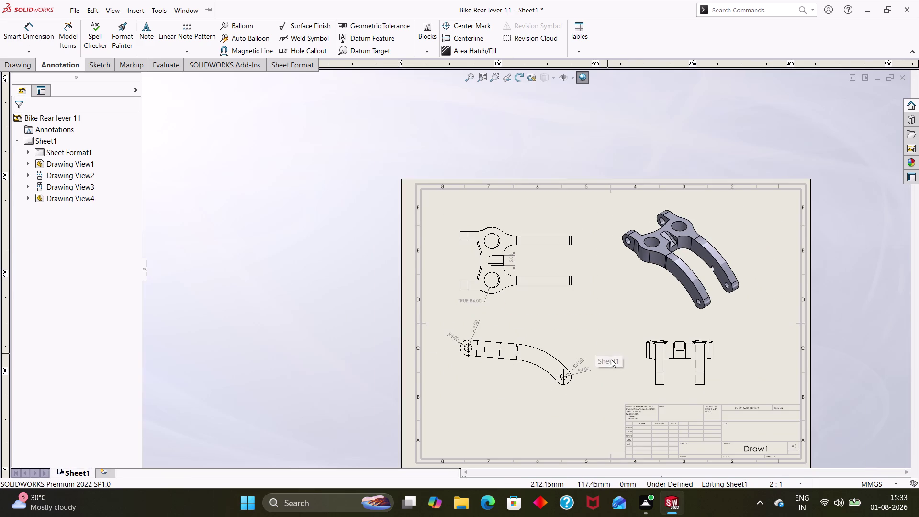
middle_drag(755, 371, 702, 326)
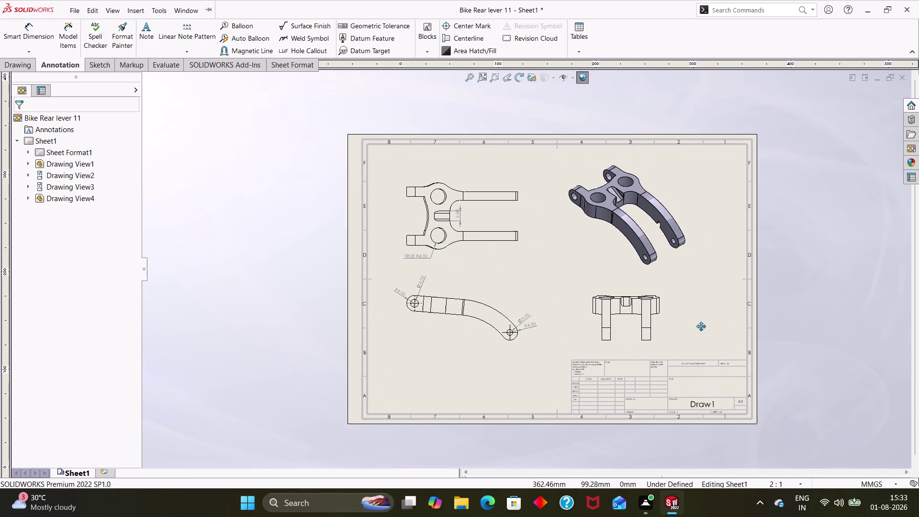
middle_drag(702, 327, 690, 325)
scroll(down, 3)
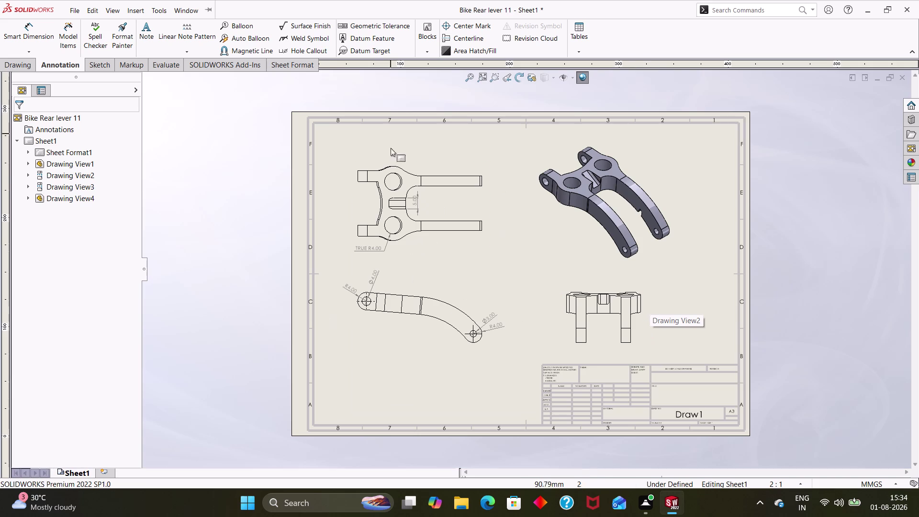
click(33, 38)
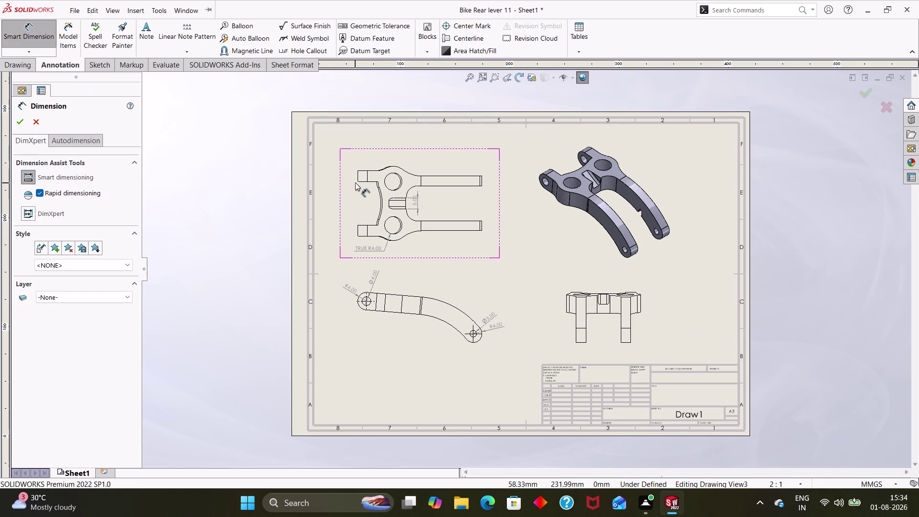
Dimension both left lugs of the top view at 5.00 thickness.
click(357, 175)
click(346, 176)
click(352, 204)
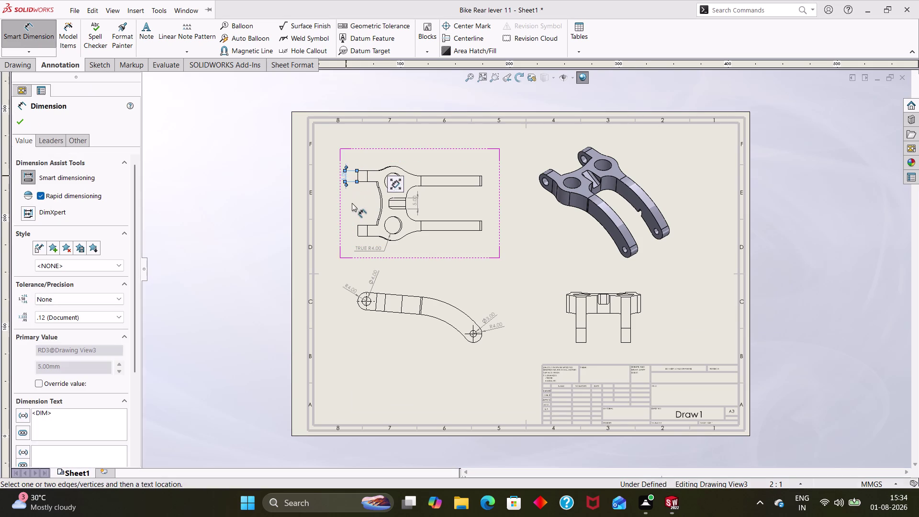
click(356, 229)
click(347, 234)
click(351, 240)
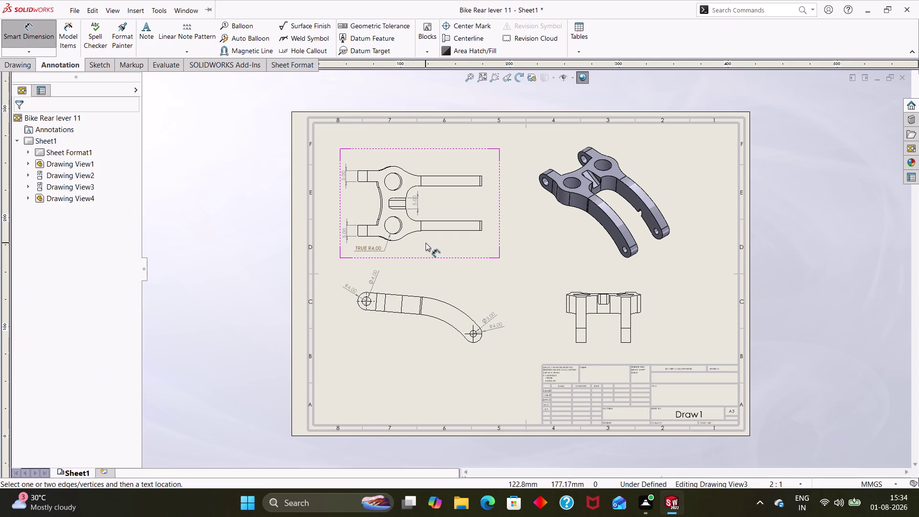
Dimension the prong ends at 4.50 and exit Smart Dimension.
click(483, 224)
click(489, 228)
click(492, 241)
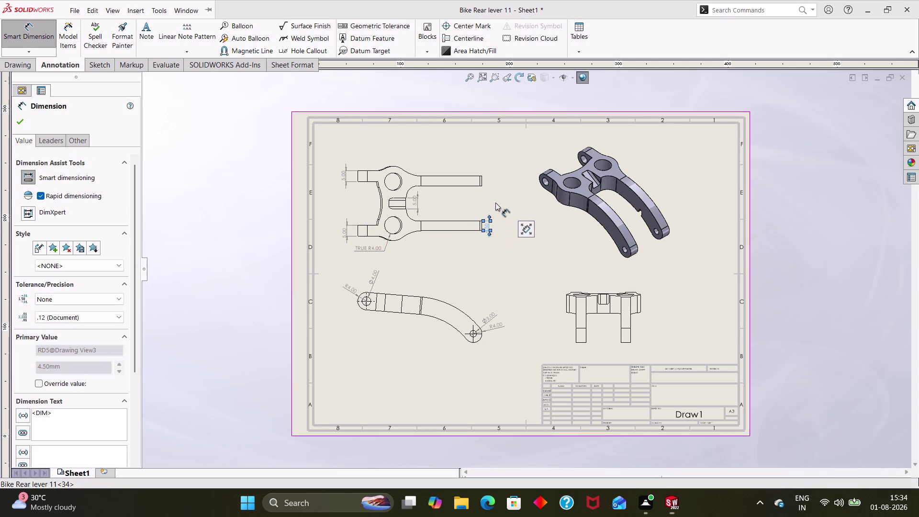
click(523, 224)
click(501, 246)
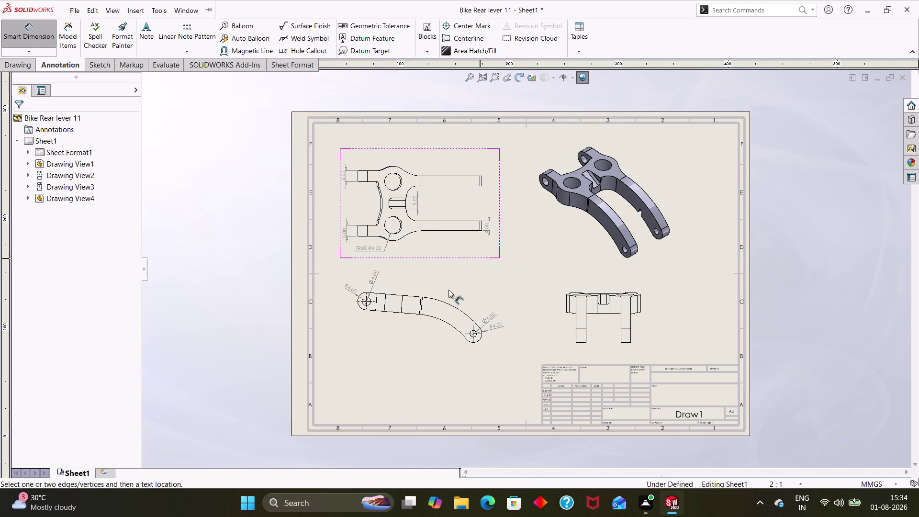
key(Escape)
click(403, 306)
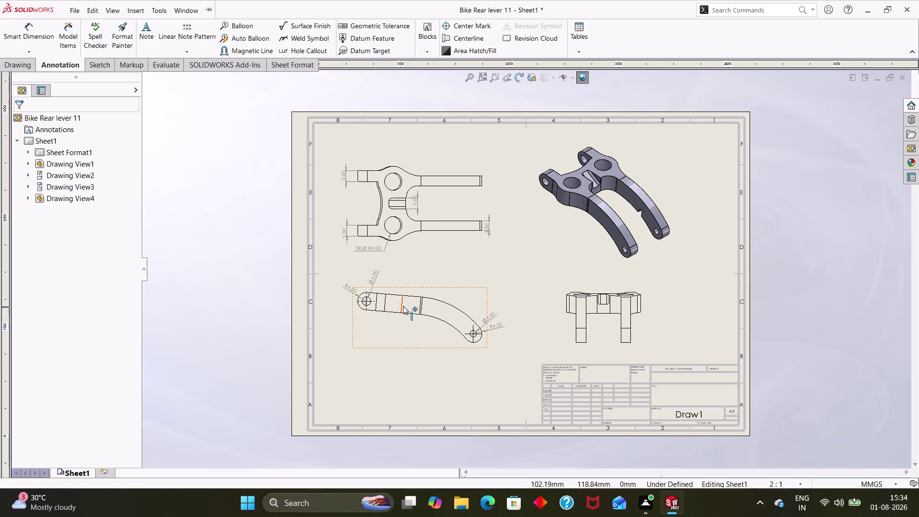
drag(136, 313, 146, 422)
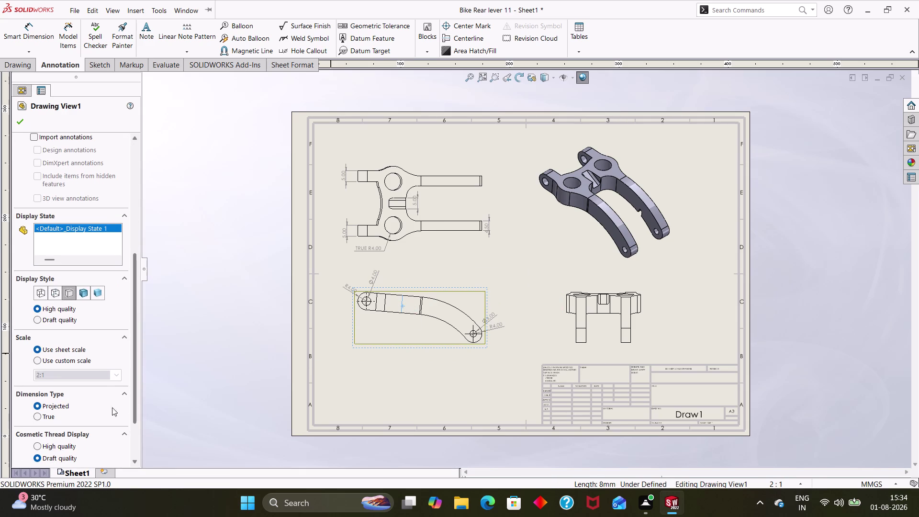
click(54, 293)
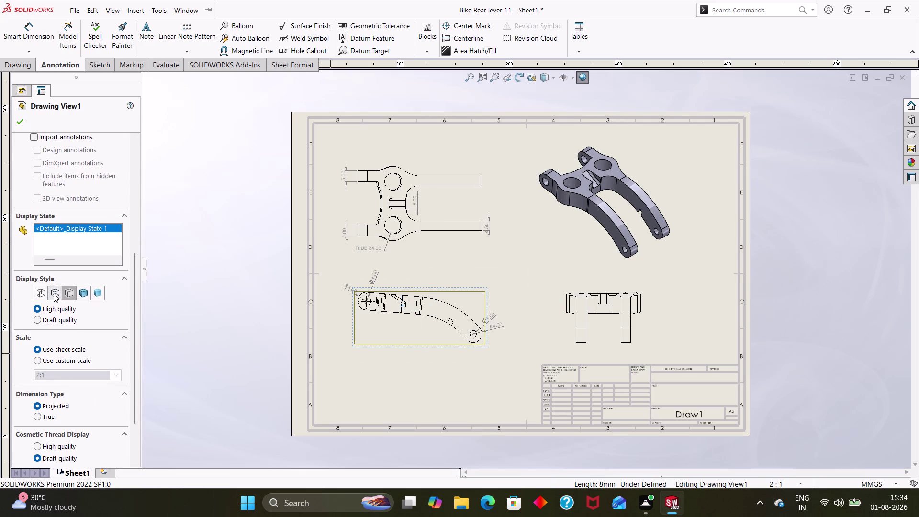
click(17, 121)
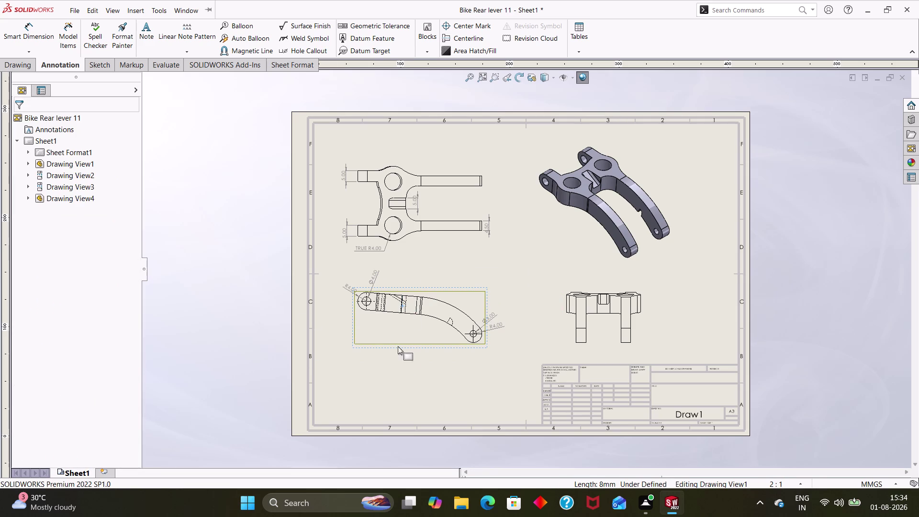
click(402, 359)
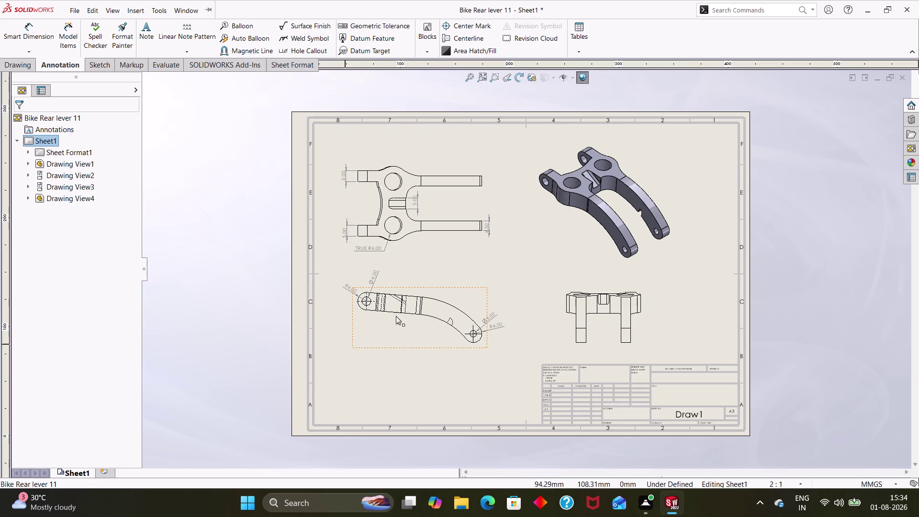
scroll(down, 3)
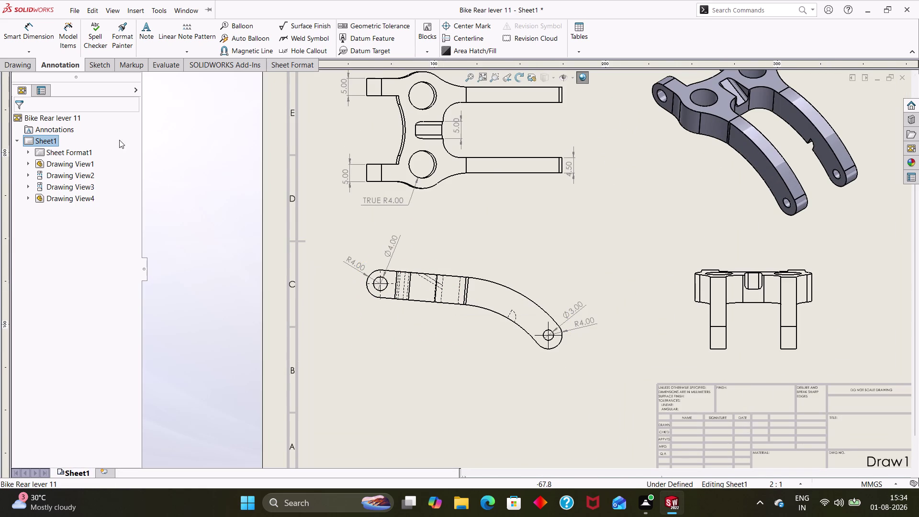
click(34, 33)
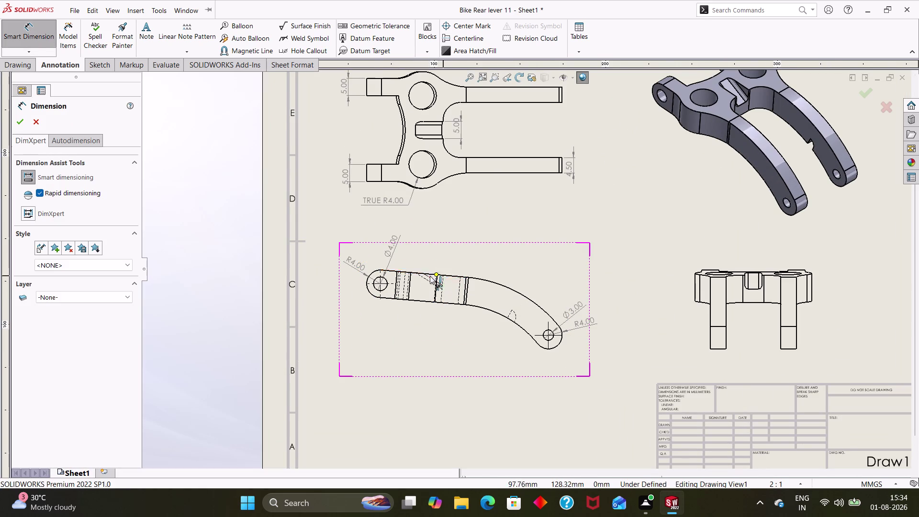
scroll(down, 3)
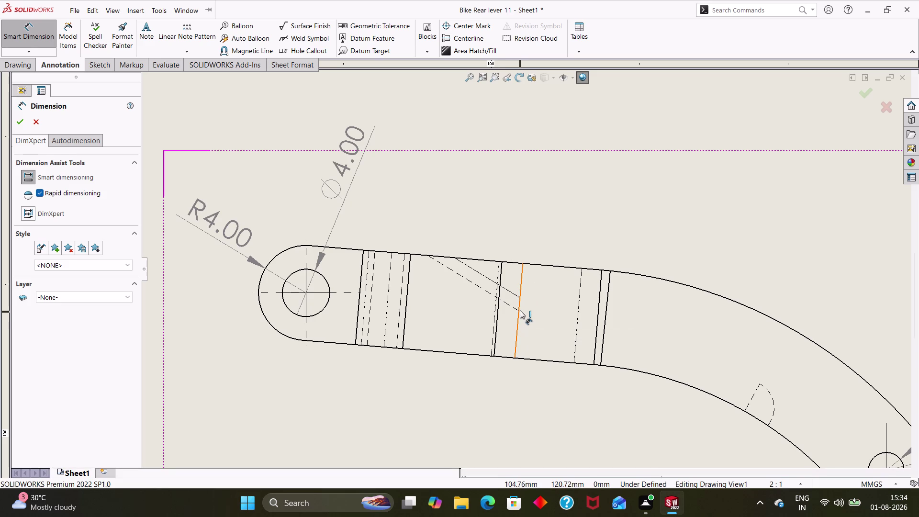
click(435, 260)
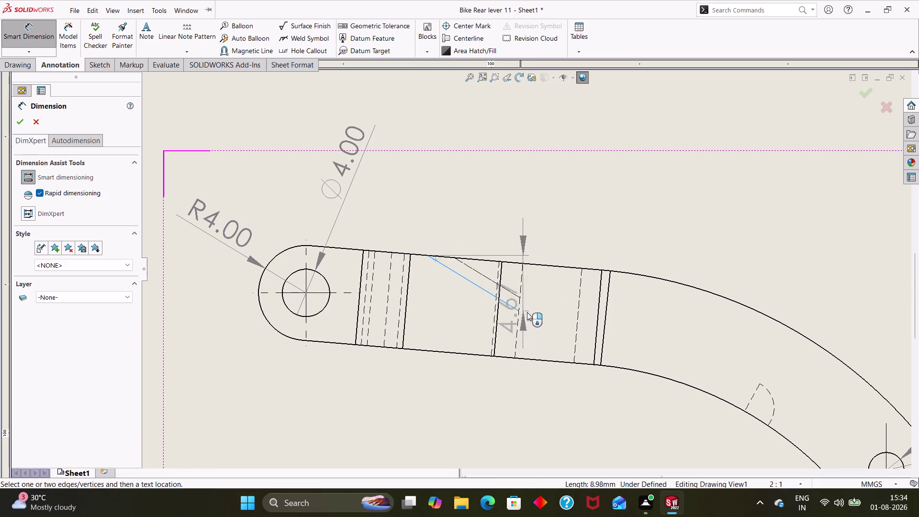
key(Escape)
key(Escape)
key(Escape)
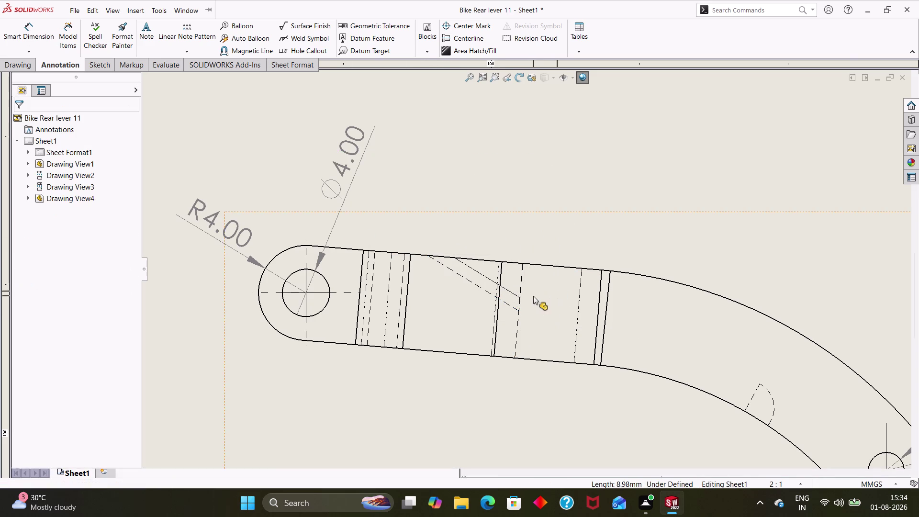
scroll(up, 3)
scroll(up, 3)
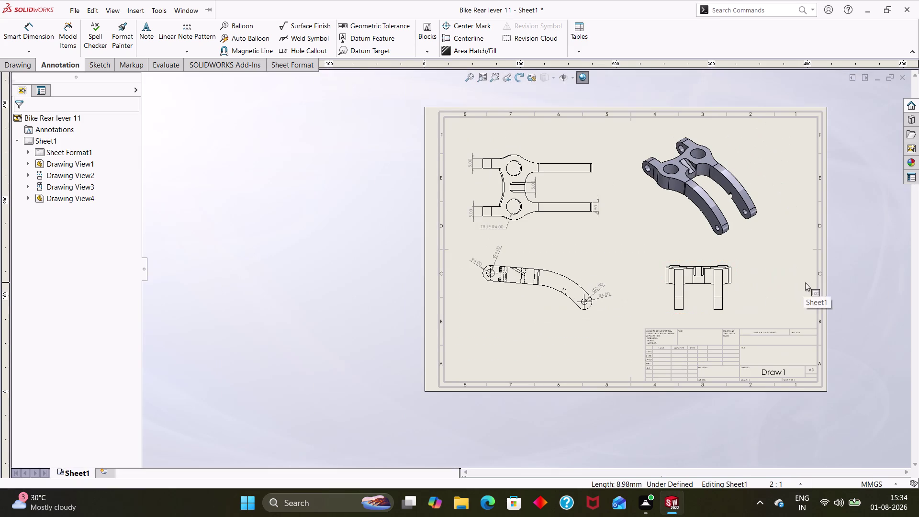
middle_drag(805, 282, 712, 300)
scroll(down, 3)
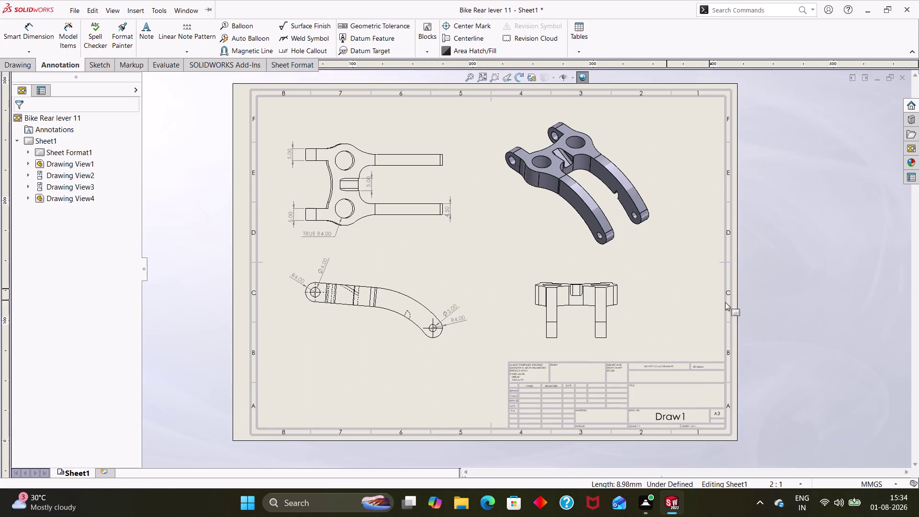
Set print page setup to Scale to fit, then preview and close the preview.
key(ctrl+p)
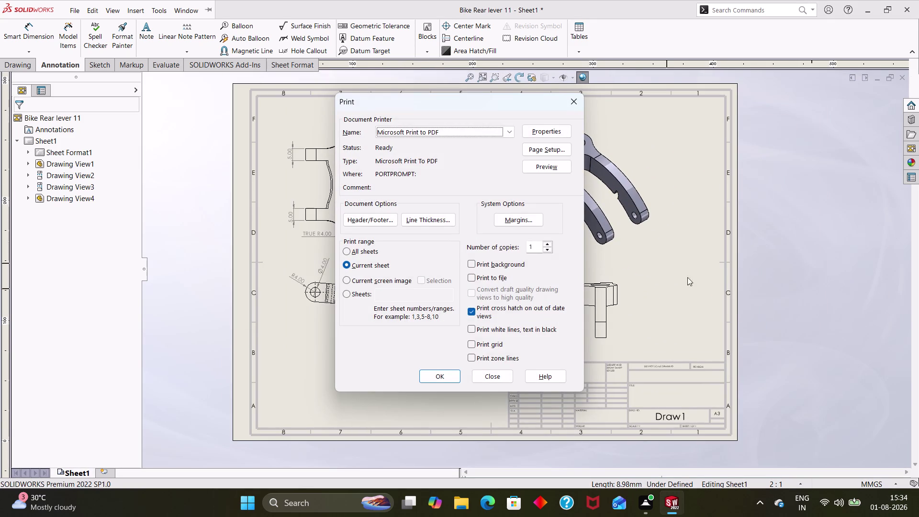
click(565, 148)
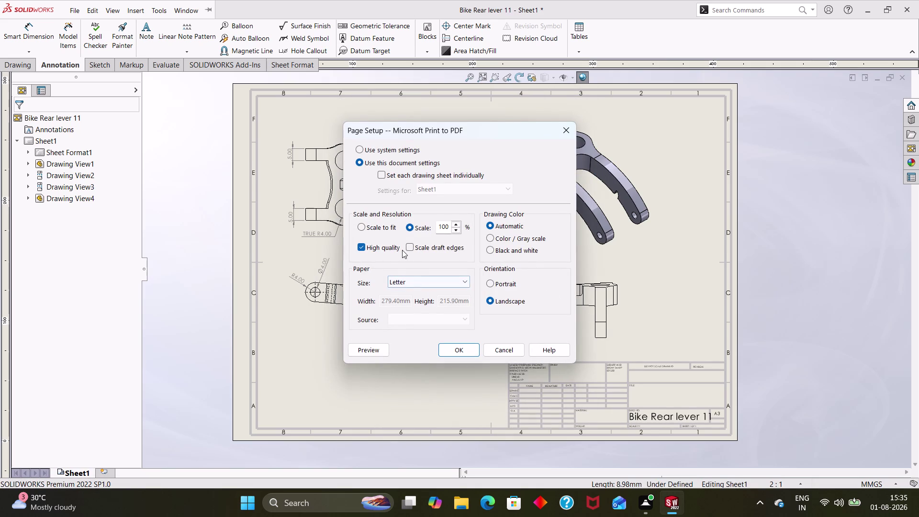
click(367, 225)
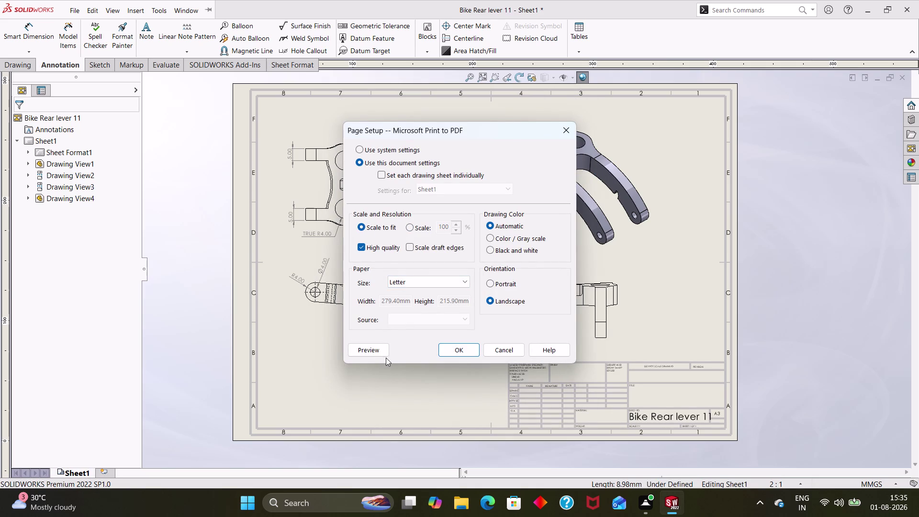
click(376, 354)
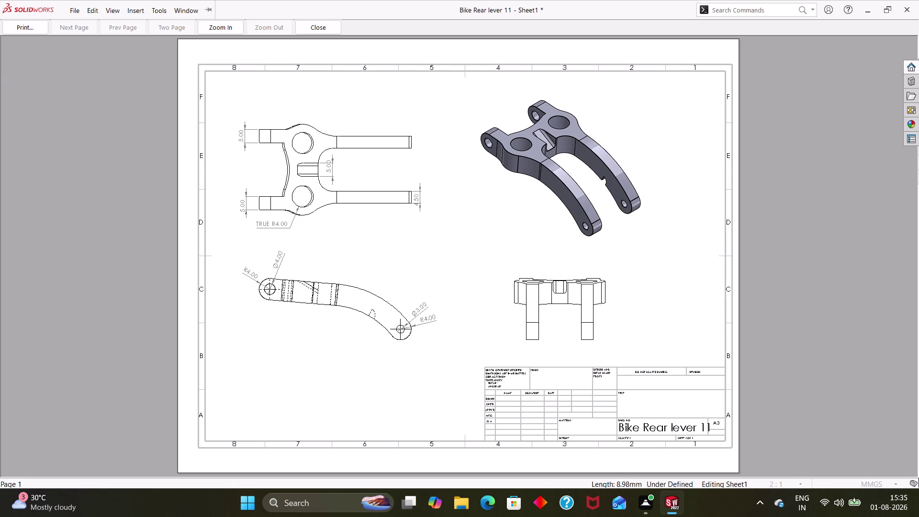
key(ctrl+p)
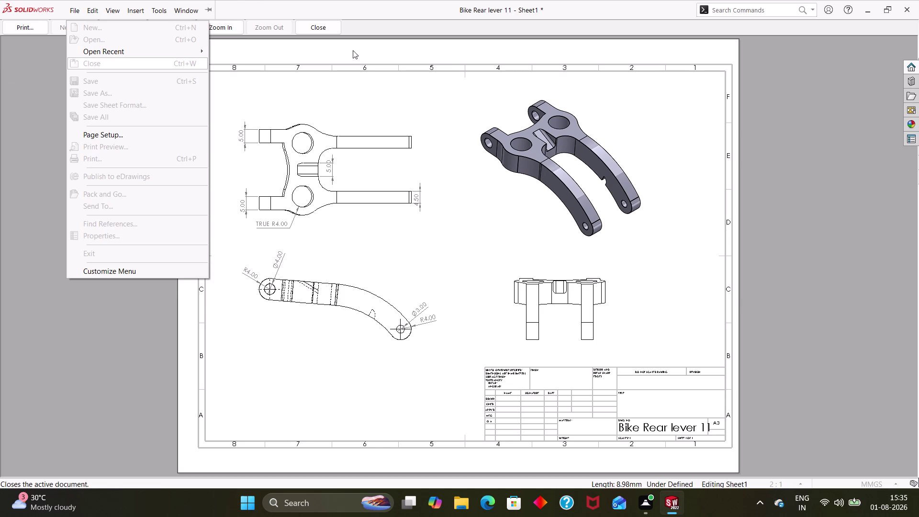
click(328, 21)
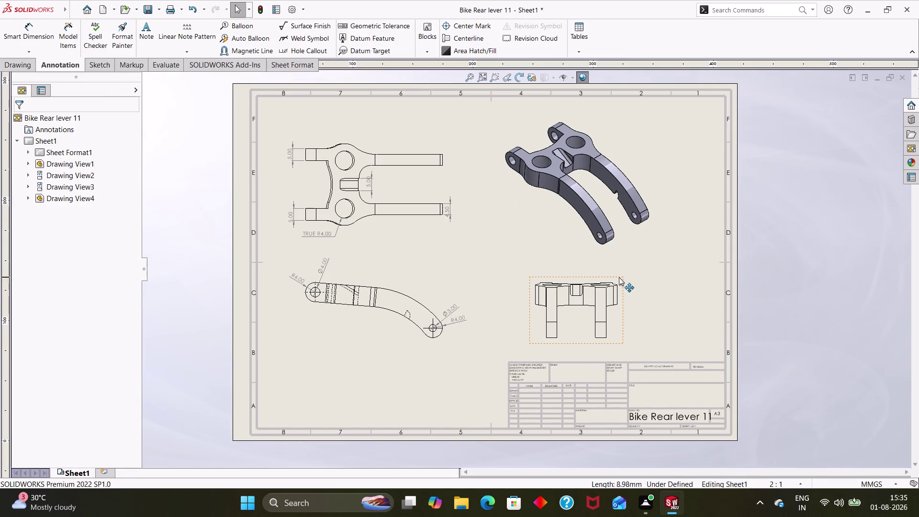
Print the sheet again, keeping Scale to fit, to the PDF printer.
key(ctrl+p)
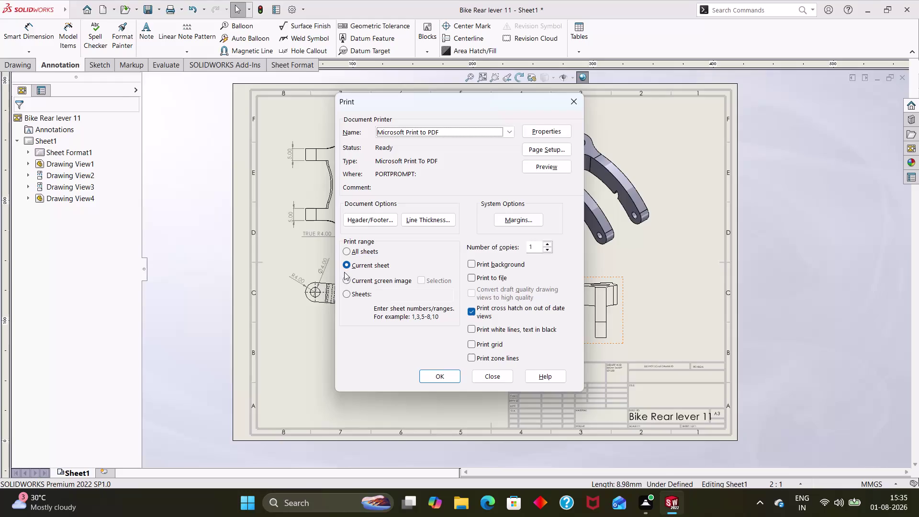
click(548, 149)
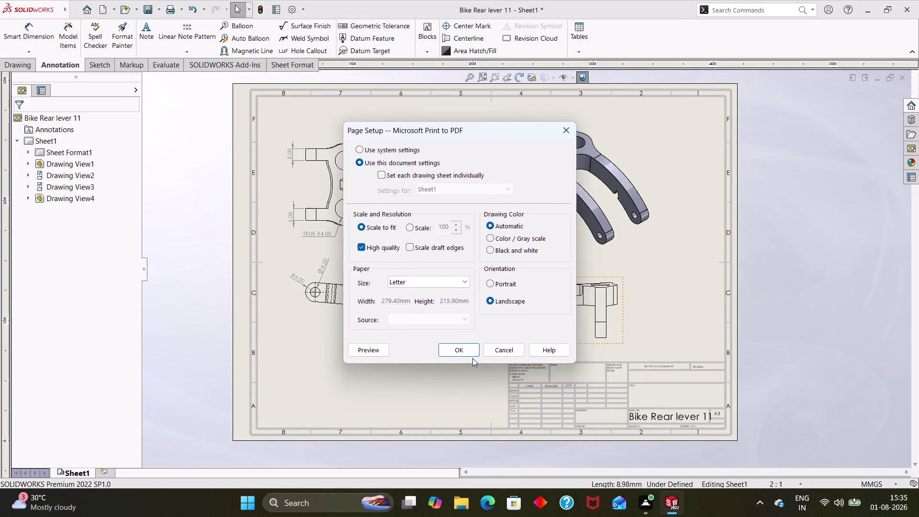
click(460, 350)
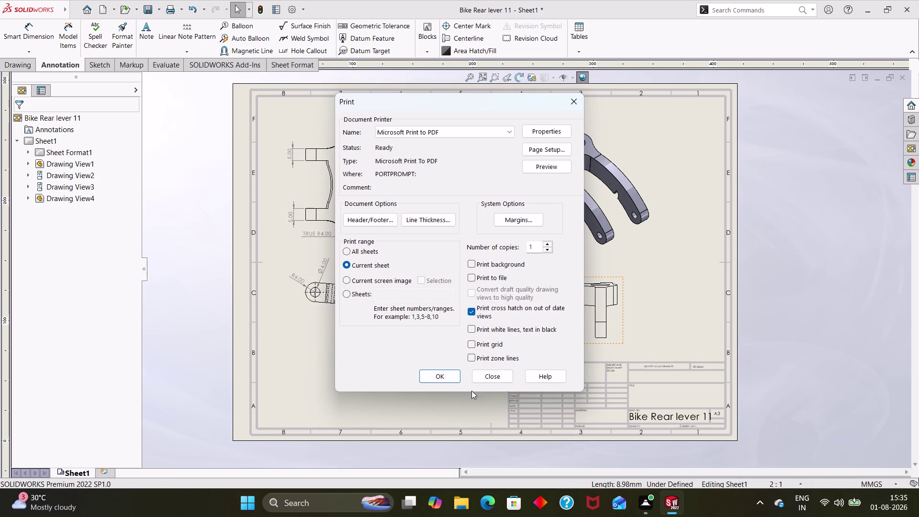
click(455, 377)
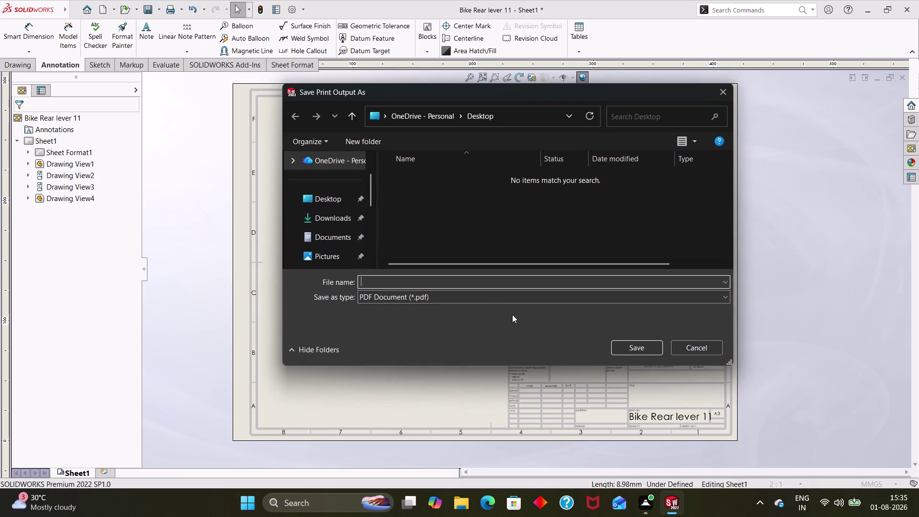
Save the print output as 'Bike rear lever pdf' on the Desktop.
click(467, 281)
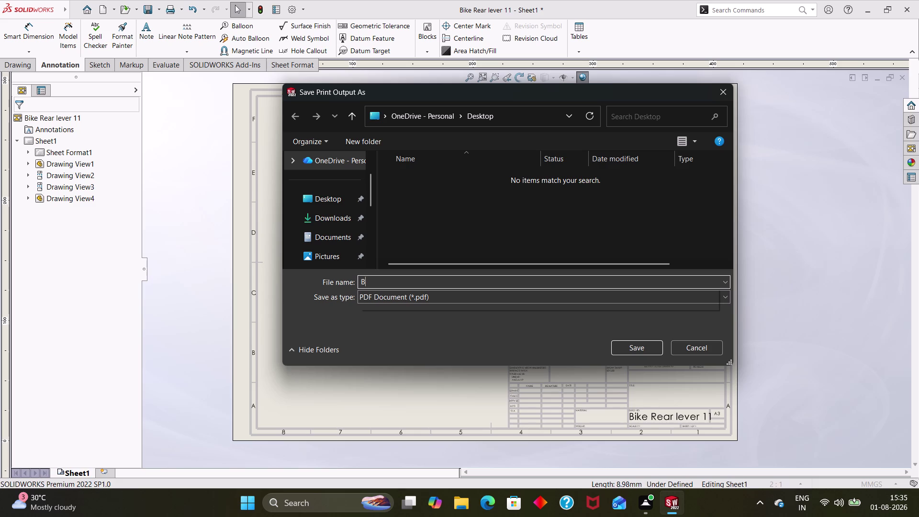
text(ike)
key(space)
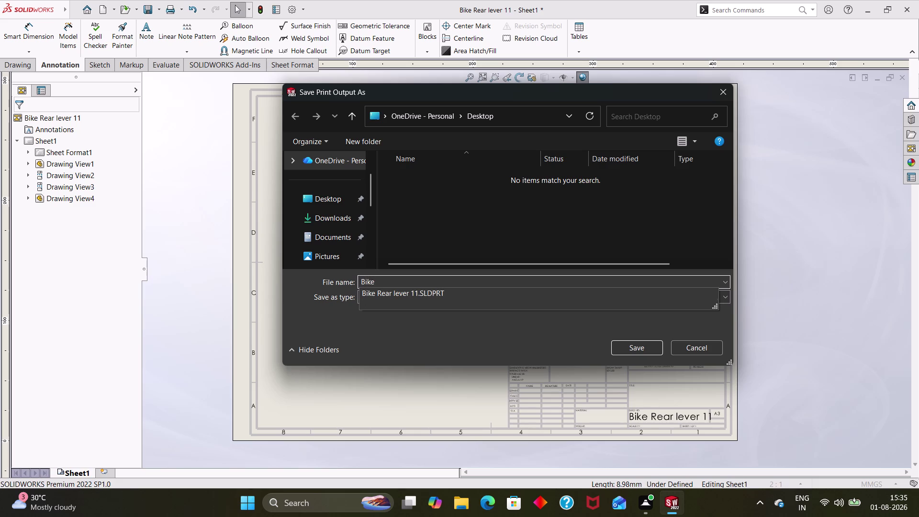
text(rear)
key(space)
text(leve)
text(r)
key(space)
text(pdf)
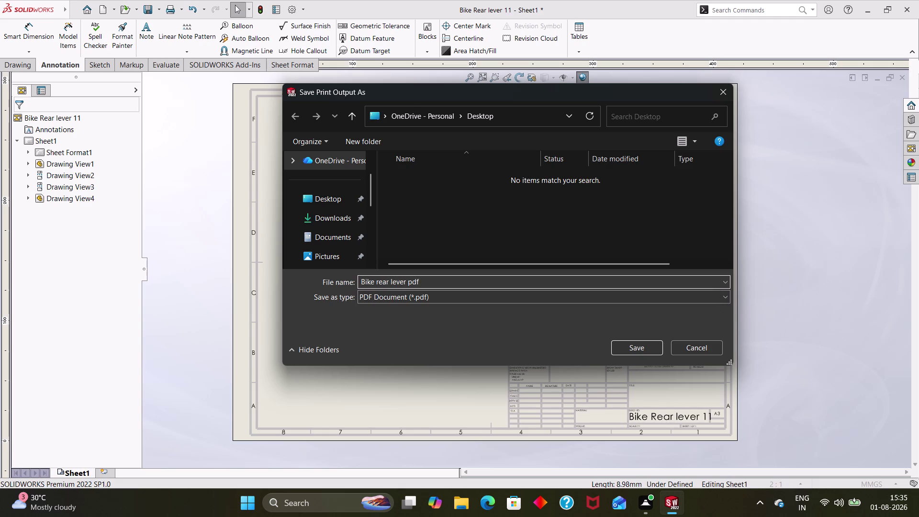
click(625, 350)
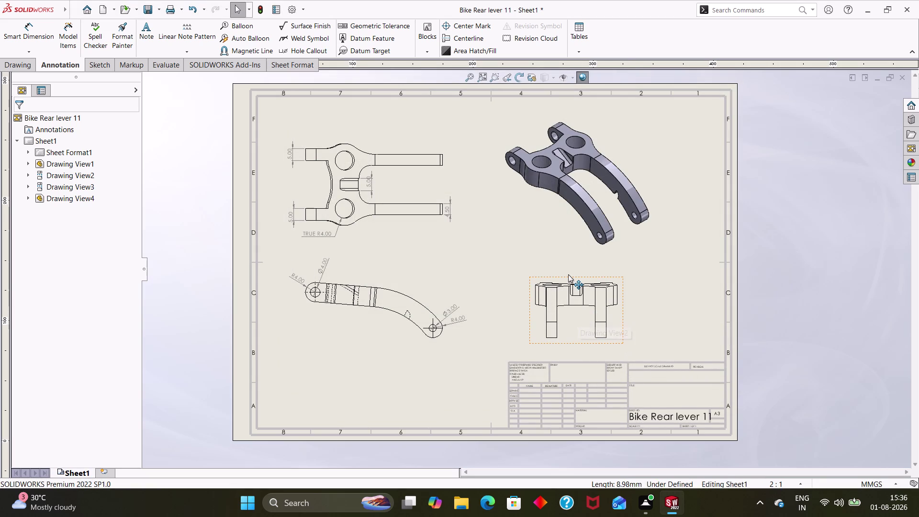
Print the sheet to the PDF printer, saving into the Desktop folder.
key(ctrl+p)
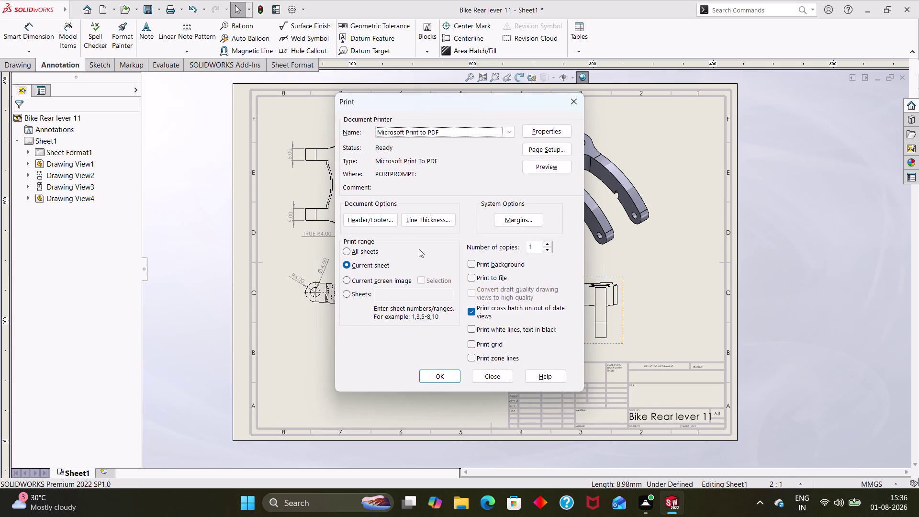
click(436, 378)
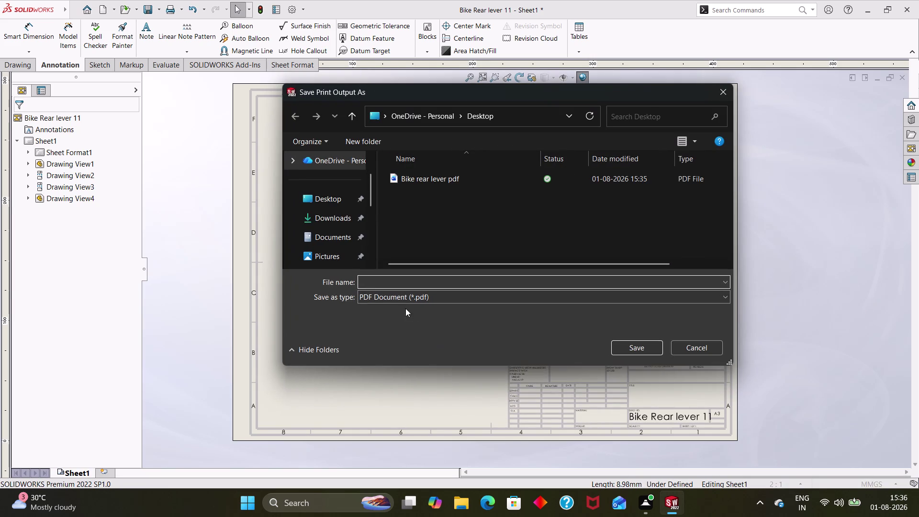
click(337, 201)
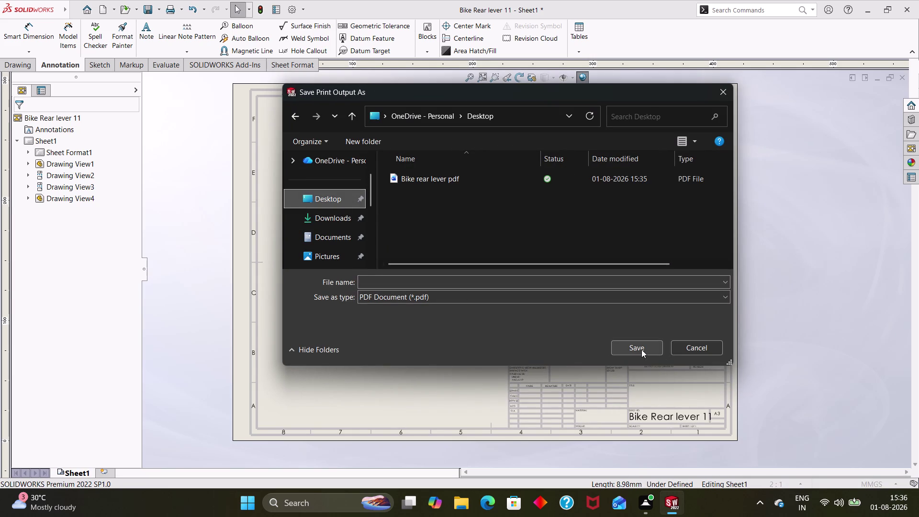
click(641, 349)
click(558, 287)
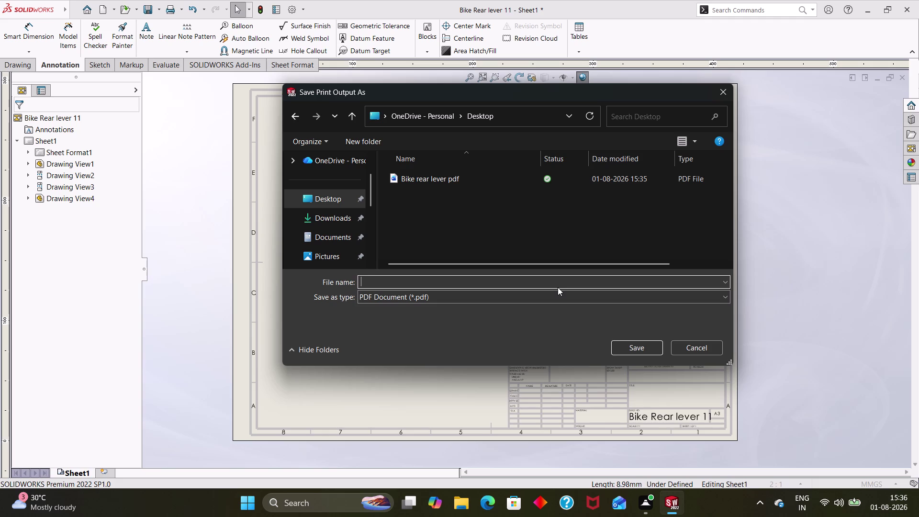
Save the PDF as 'Bike rear lever pdf', replacing the existing file.
text(ike)
key(space)
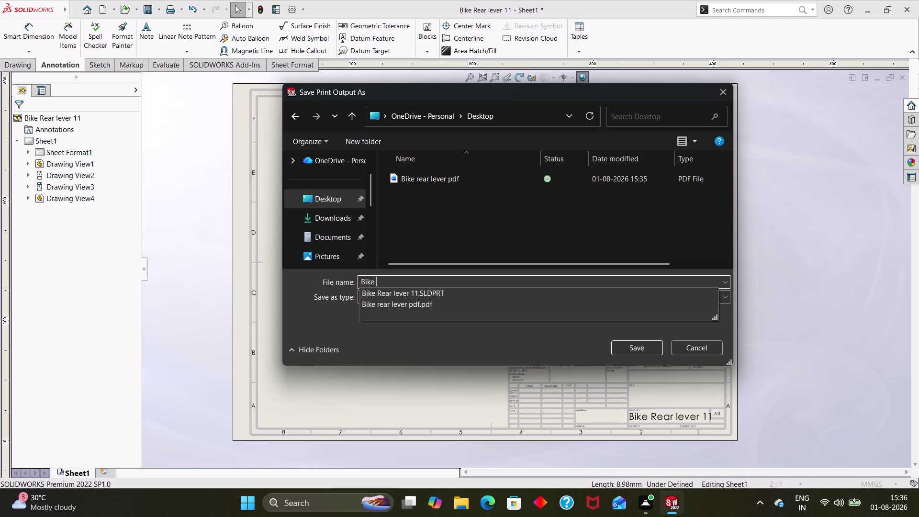
text(re)
text(ae)
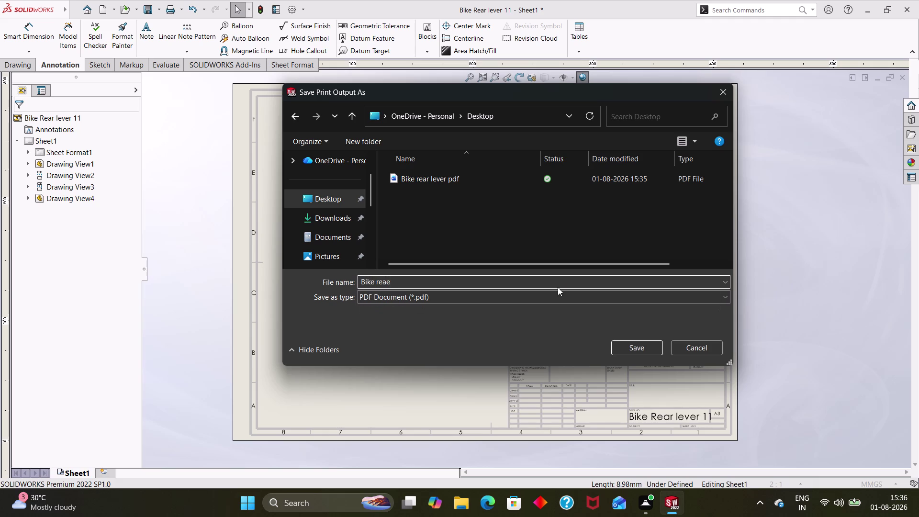
key(BackSpace)
text(r)
key(space)
text(l)
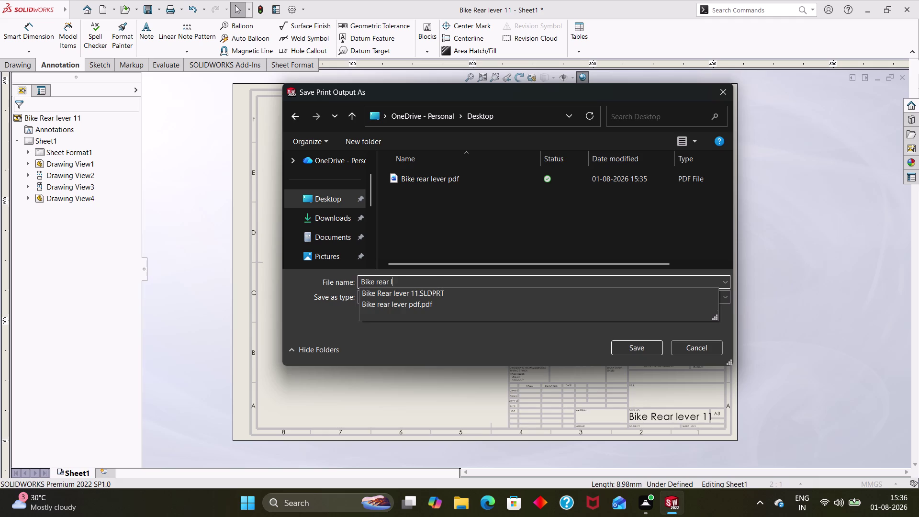
text(ever)
key(space)
text(pd)
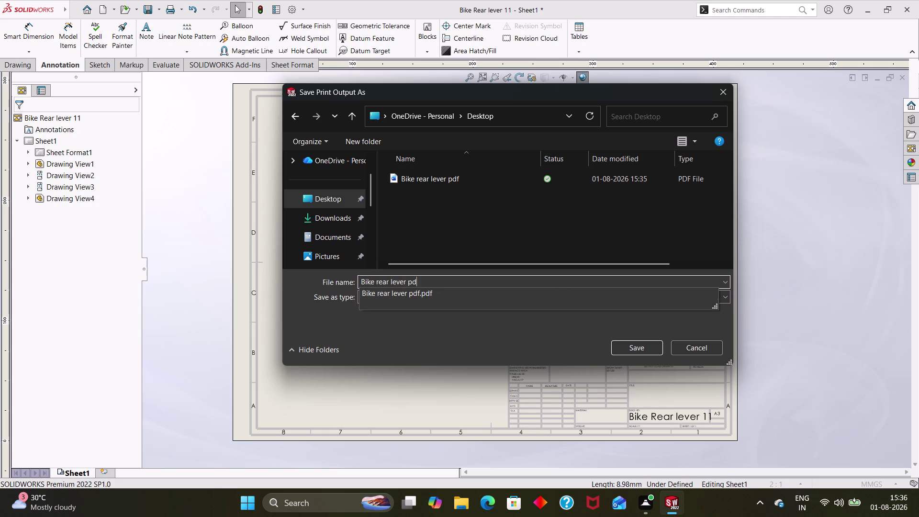
text(f)
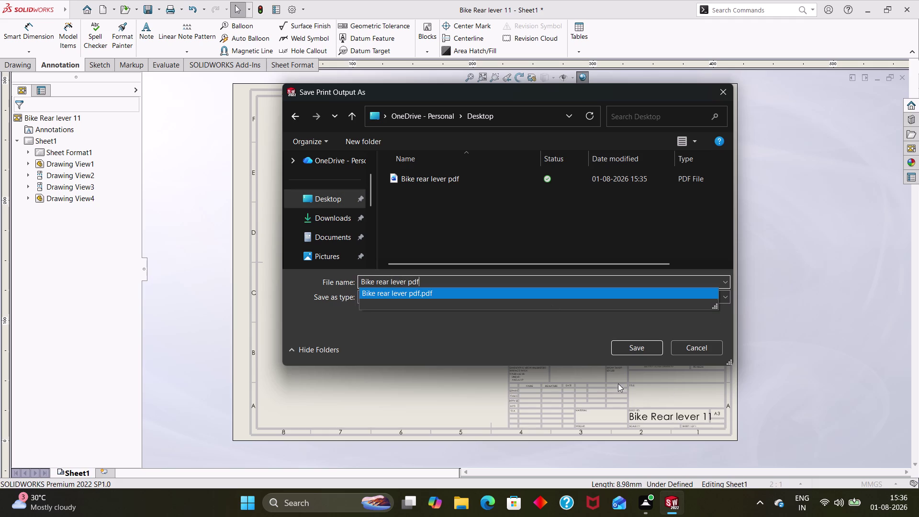
click(639, 343)
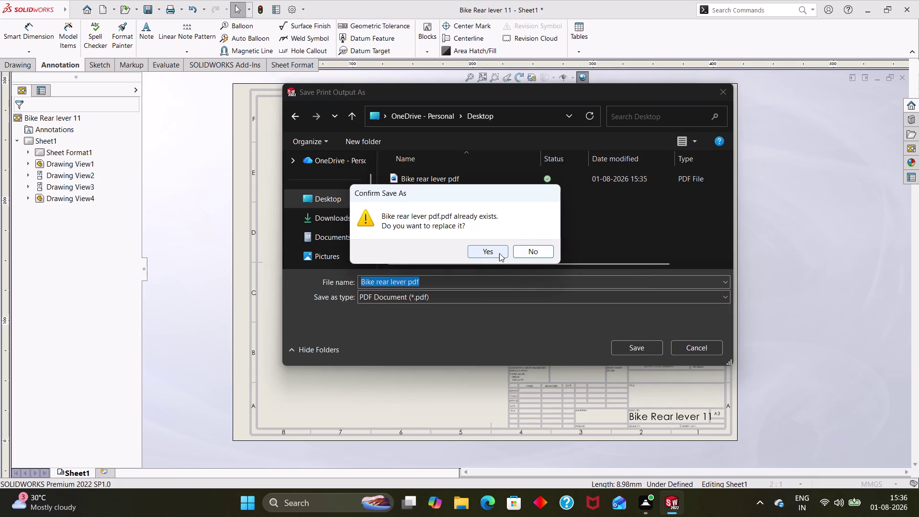
click(498, 253)
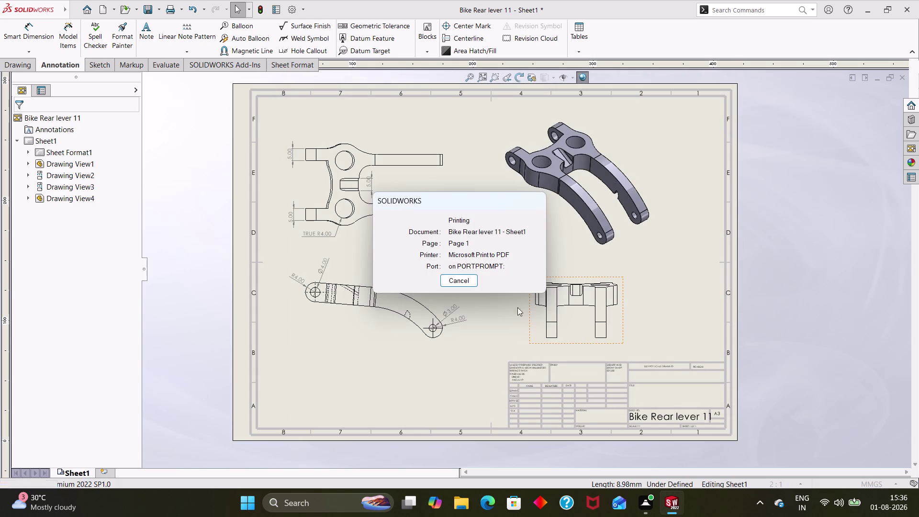